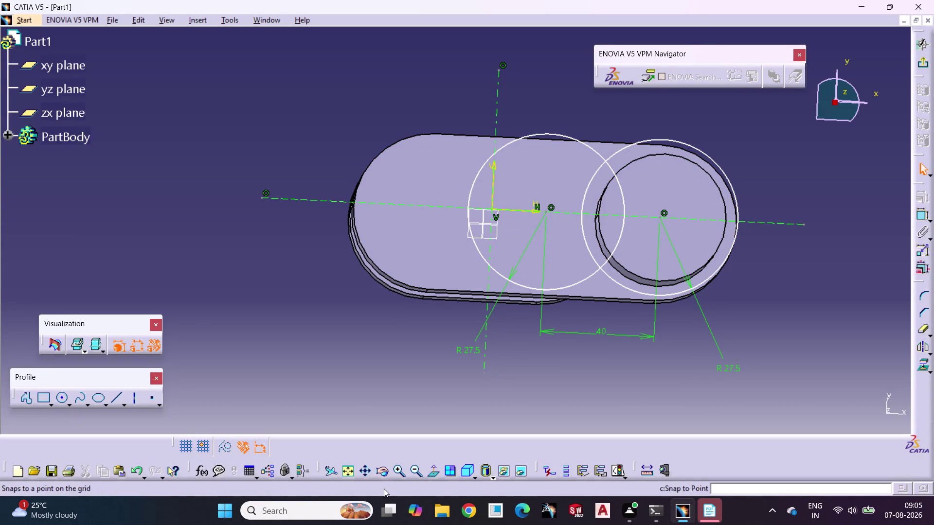
Orbit the part, then draw a stray line below the profile and delete it.
click(389, 471)
drag(397, 369, 392, 387)
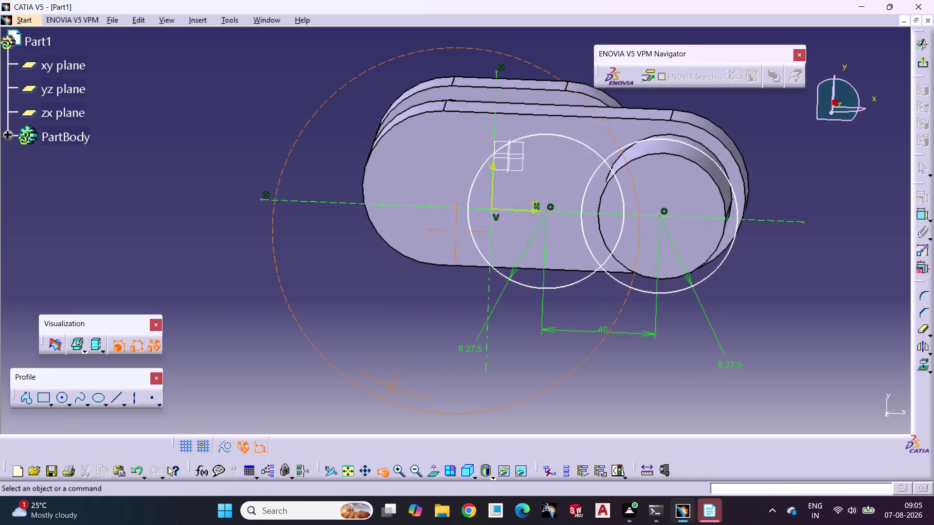
drag(392, 387, 394, 373)
click(801, 322)
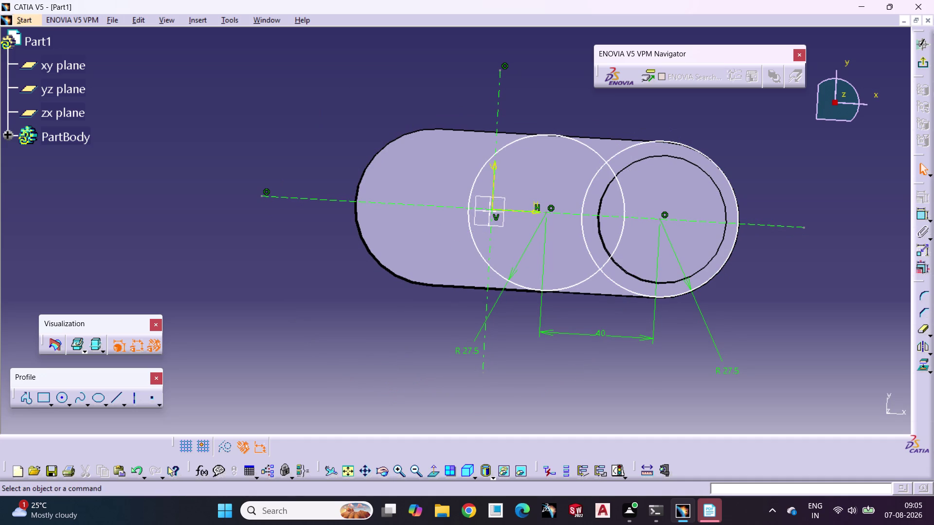
click(115, 399)
drag(383, 326, 774, 313)
click(773, 307)
click(792, 327)
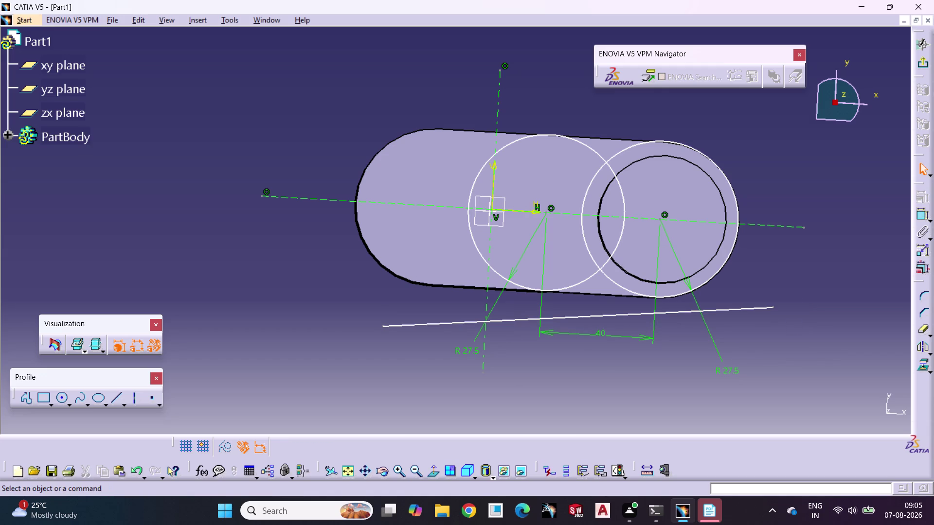
click(752, 306)
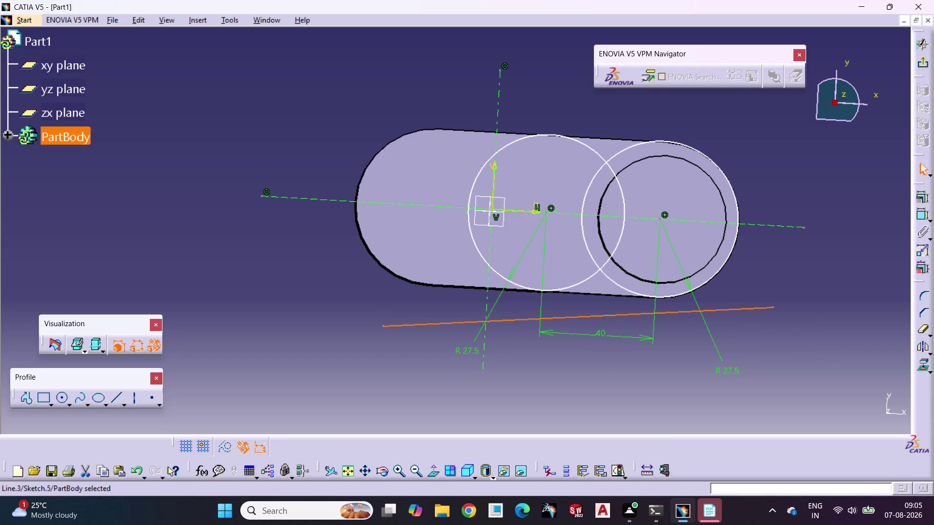
key(Delete)
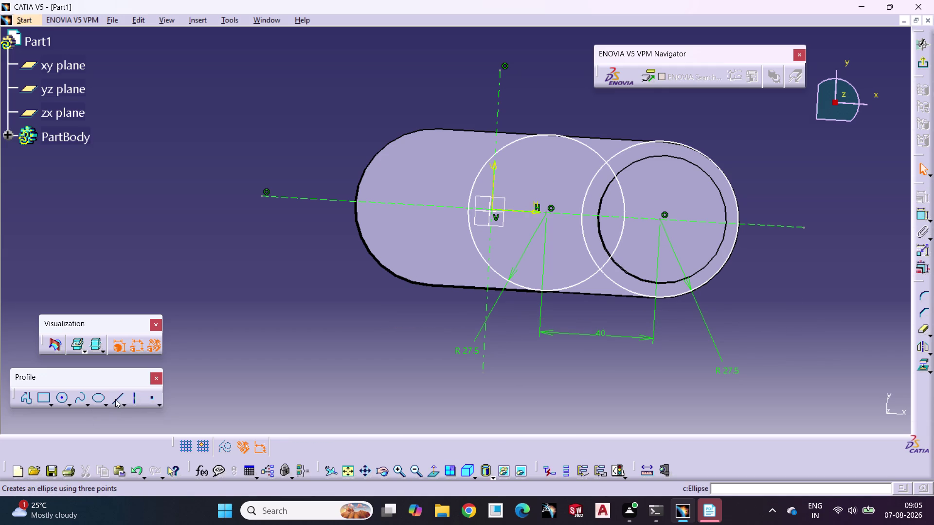
Draw a new line running beneath both circles.
click(116, 399)
click(415, 329)
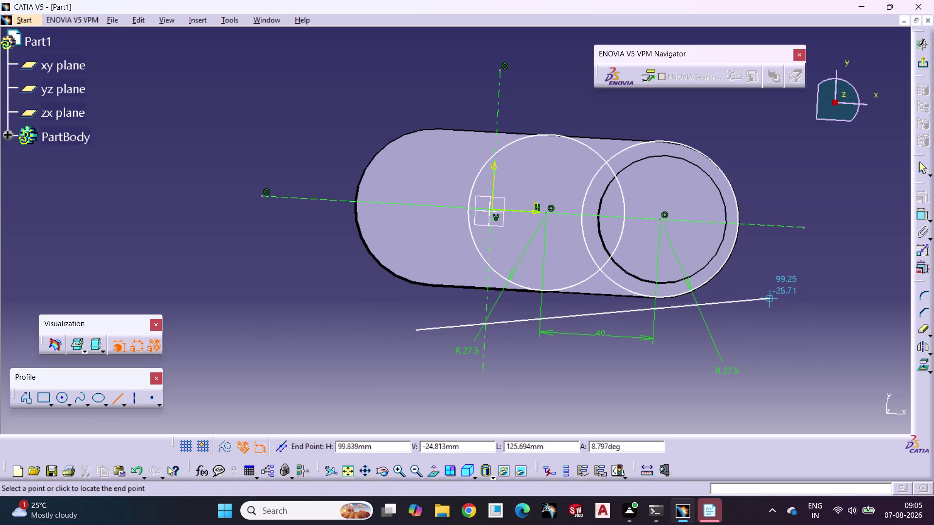
click(788, 349)
click(784, 369)
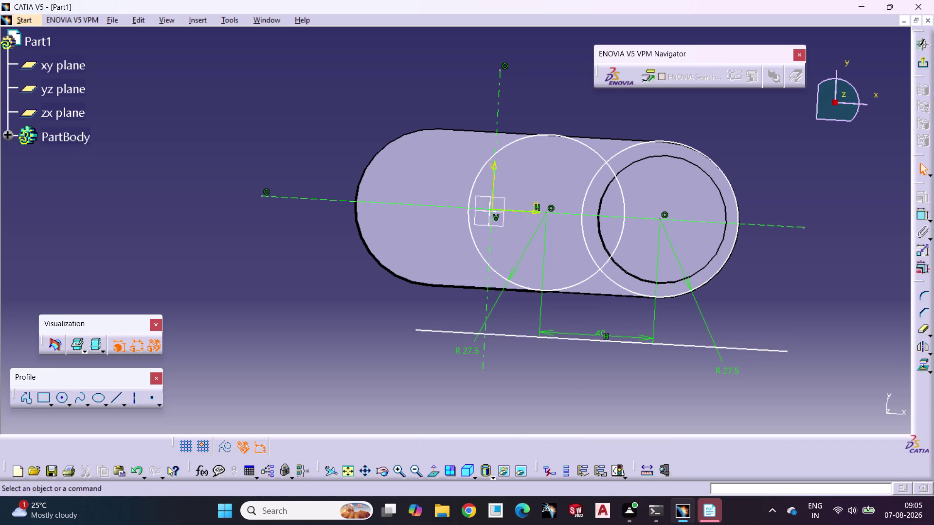
Constrain the bottom line tangent to the right R27.5 circle.
click(766, 352)
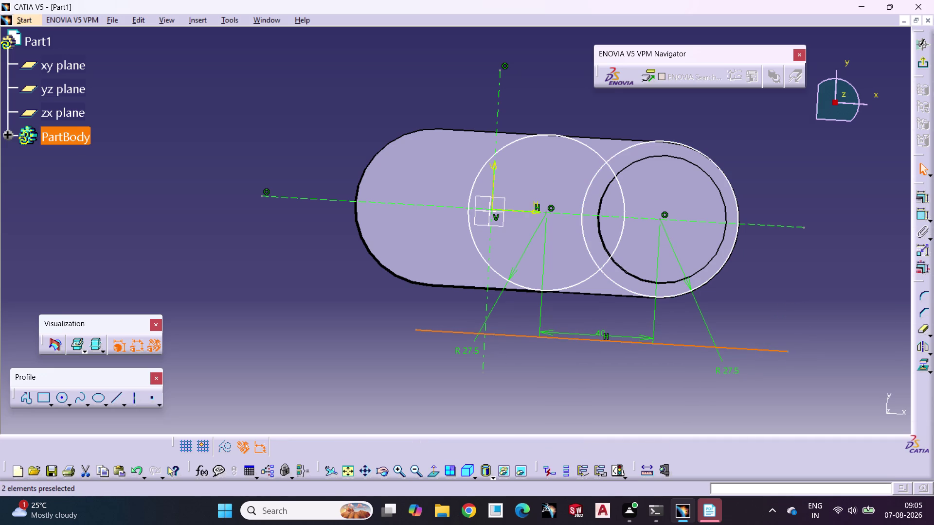
click(683, 294)
click(918, 203)
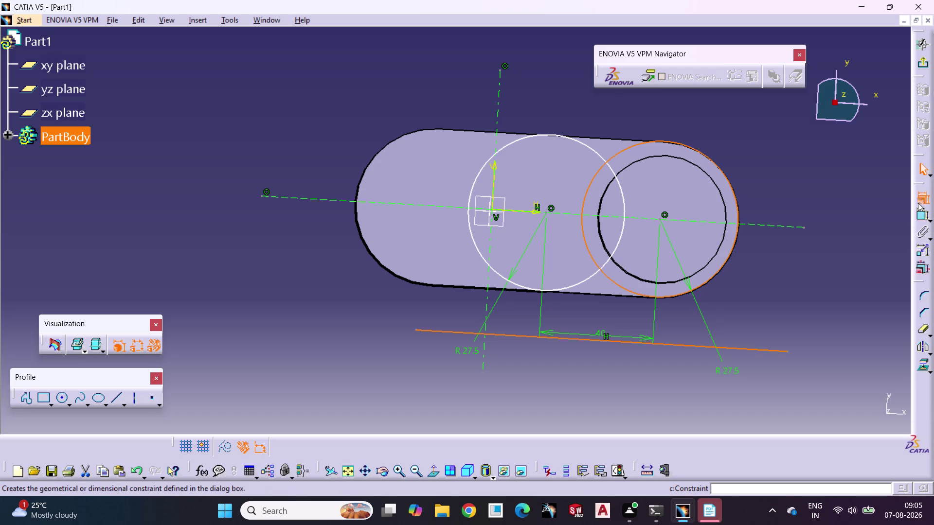
click(849, 329)
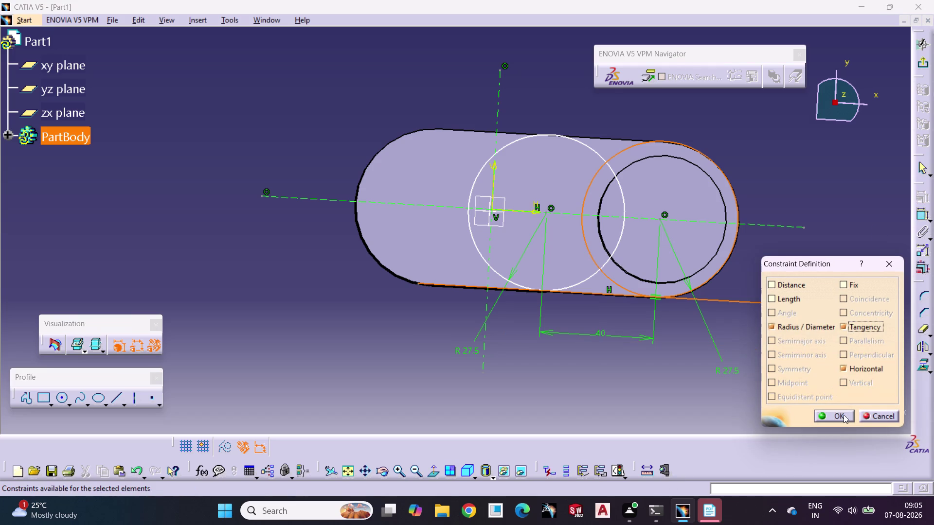
click(843, 415)
click(688, 427)
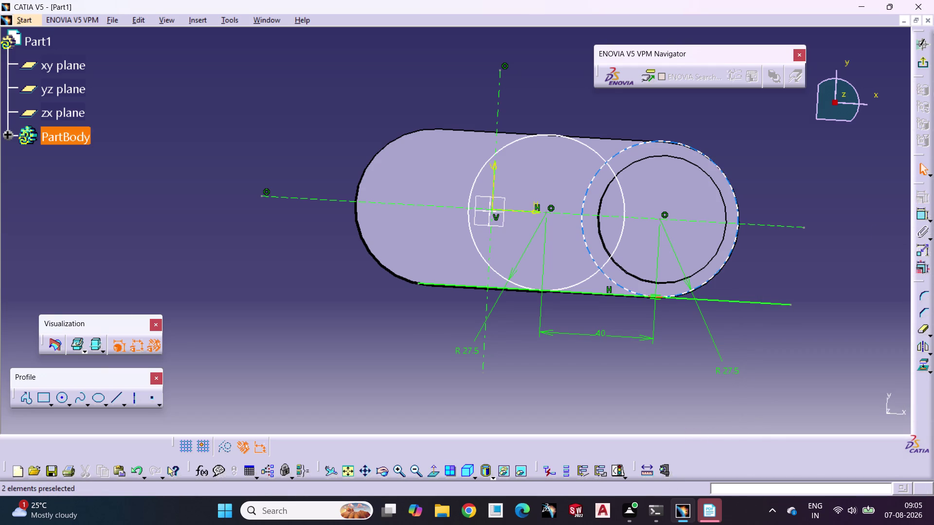
click(923, 328)
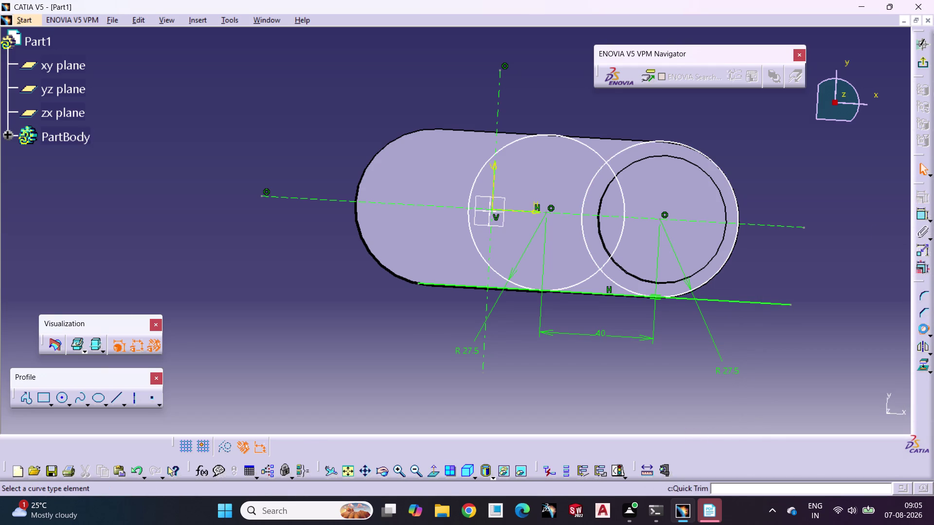
Quick Trim the bottom line's ends back to the circles.
click(762, 302)
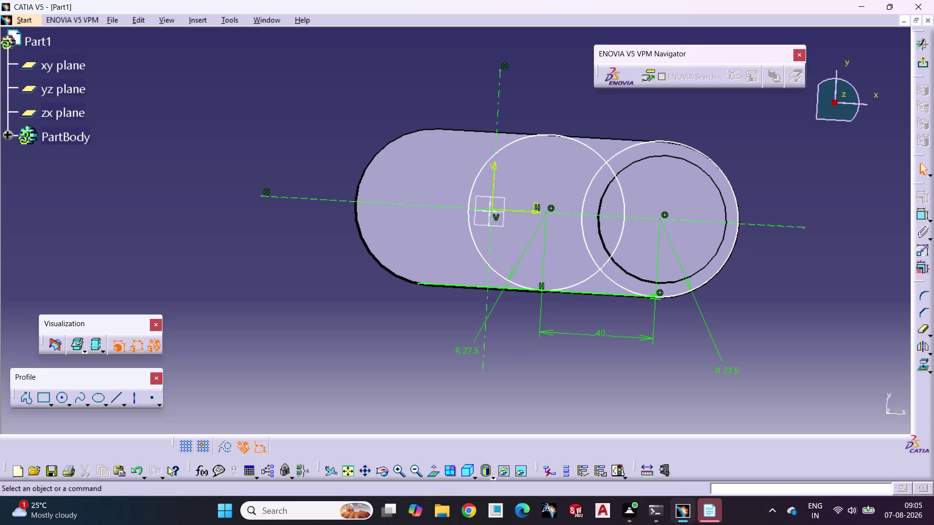
click(922, 328)
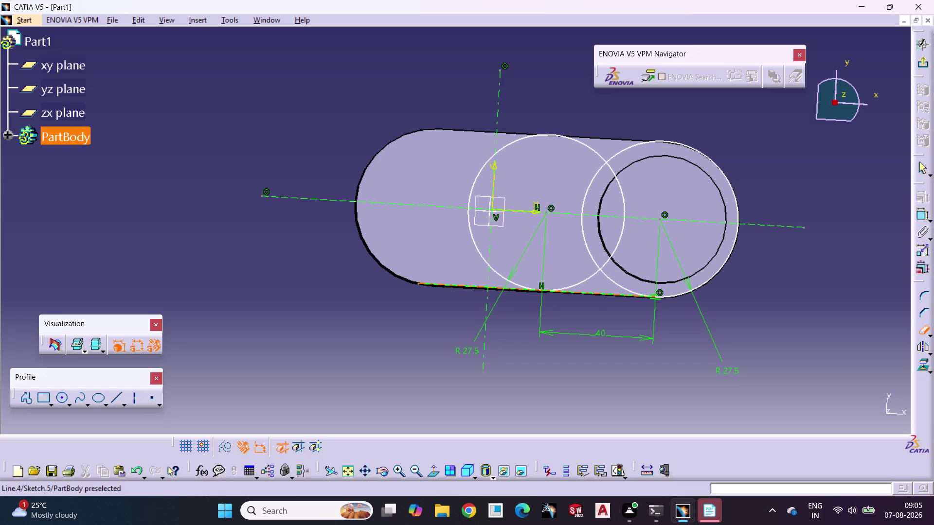
click(460, 286)
click(537, 383)
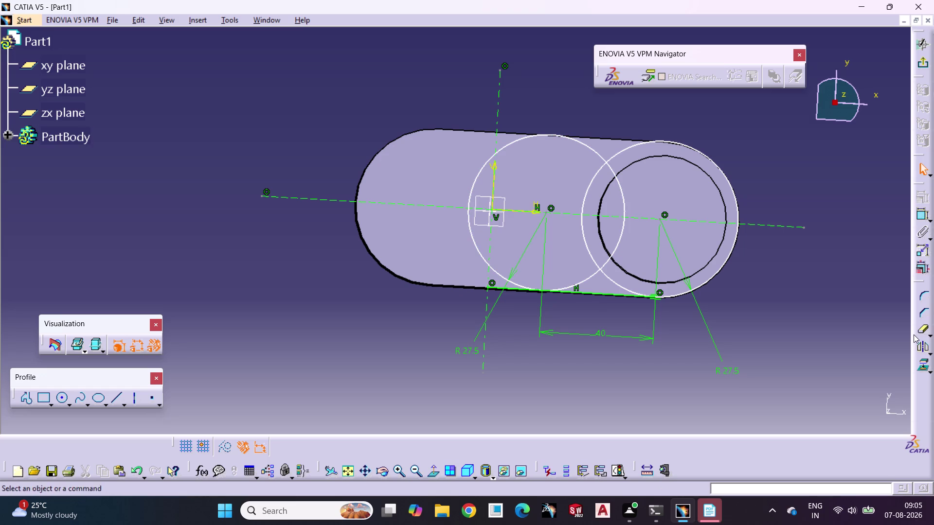
click(921, 331)
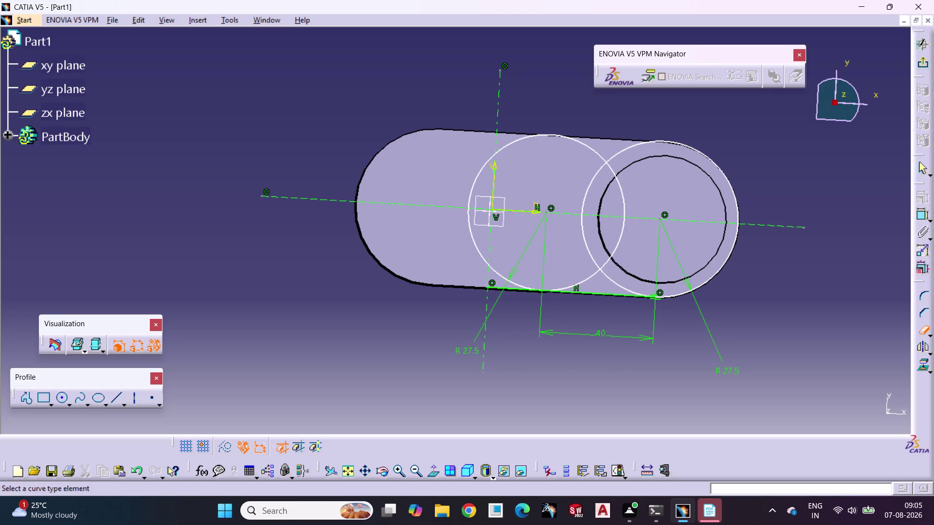
click(497, 287)
click(552, 344)
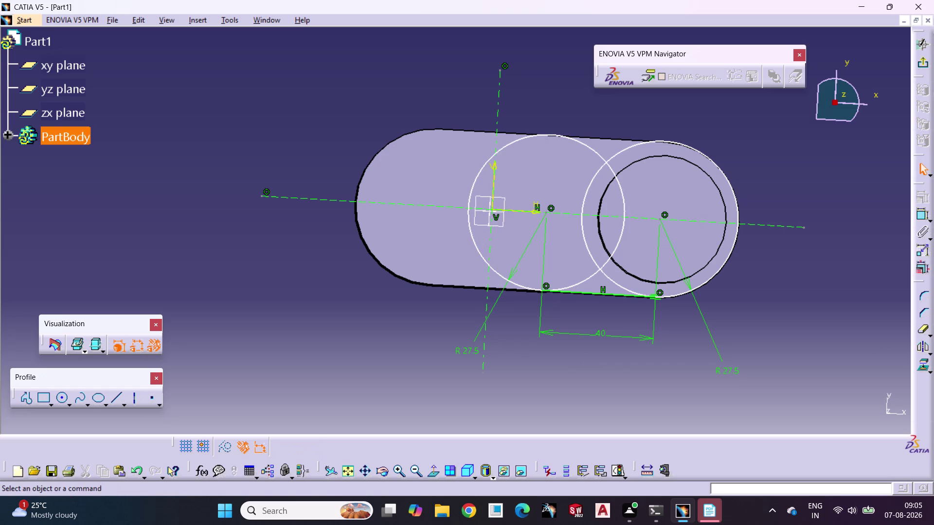
Mirror the bottom line across the horizontal axis to the top.
click(583, 293)
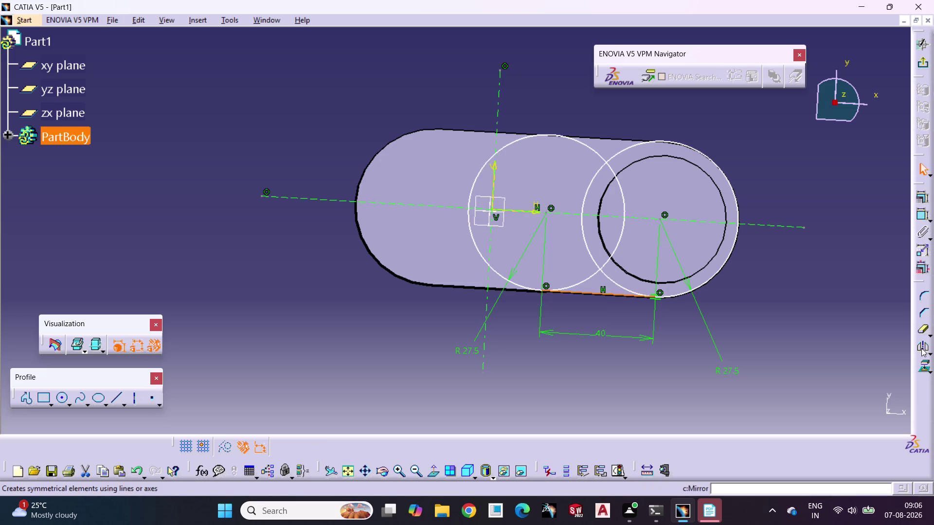
click(921, 348)
click(761, 226)
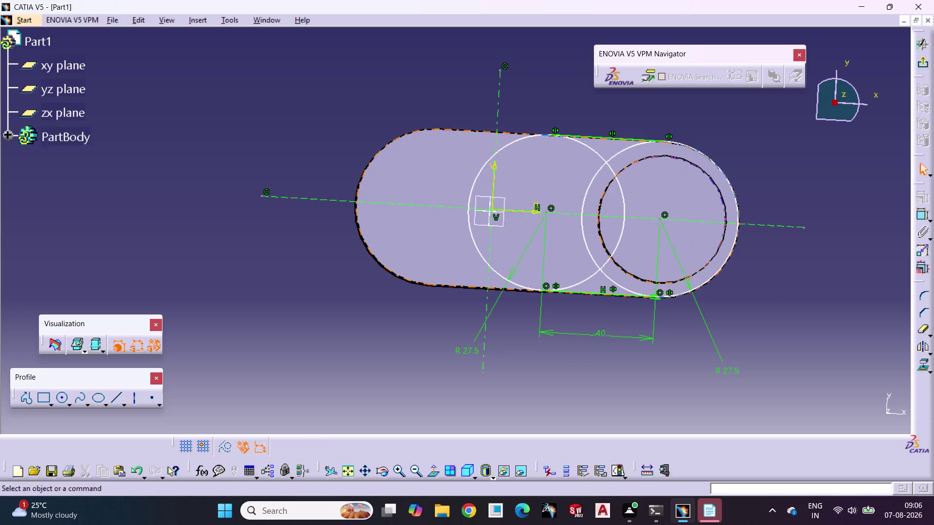
click(376, 353)
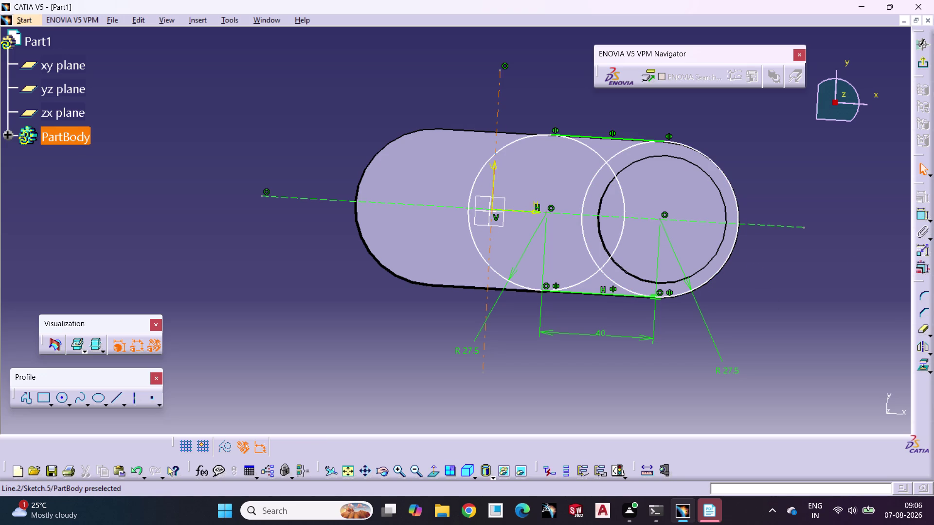
Undo the mirrored line, the trims and earlier sketch edits.
key(ctrl+z)
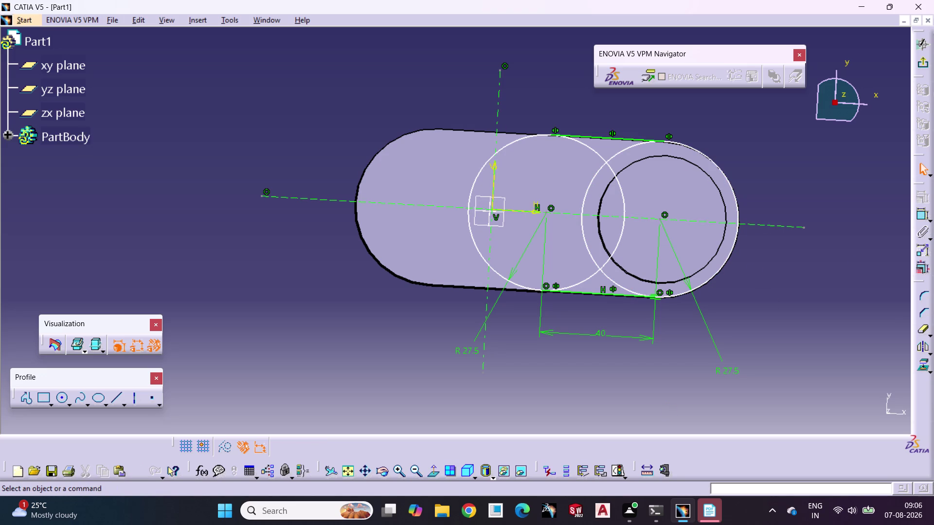
key(ctrl+z)
key(ctrl+z)
key(ctrl+z)
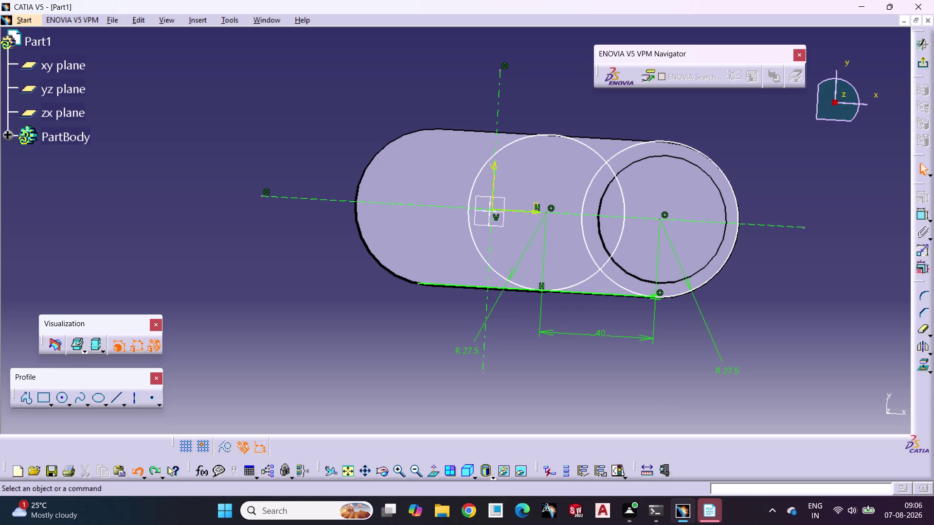
key(ctrl+z)
key(ctrl+z)
key(ctrl+z)
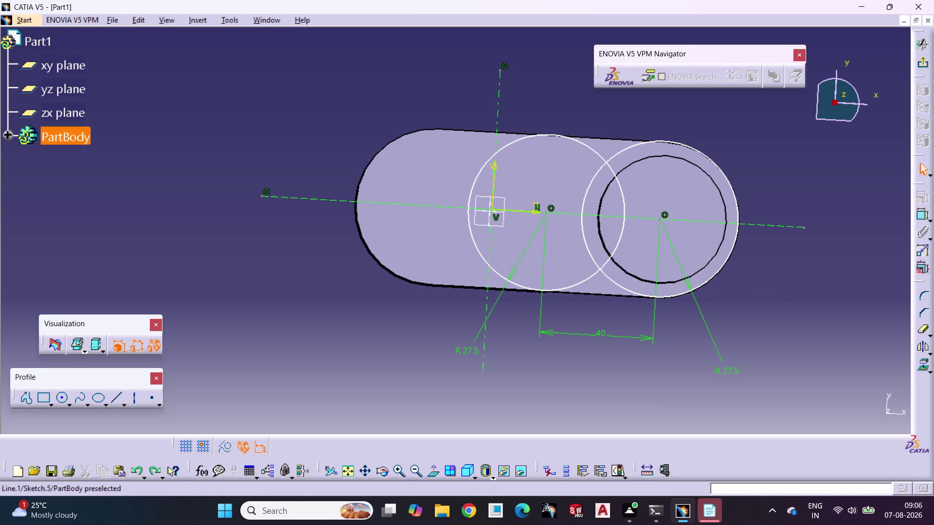
Fit the sketch in view and exit the dimension constraint command.
click(79, 67)
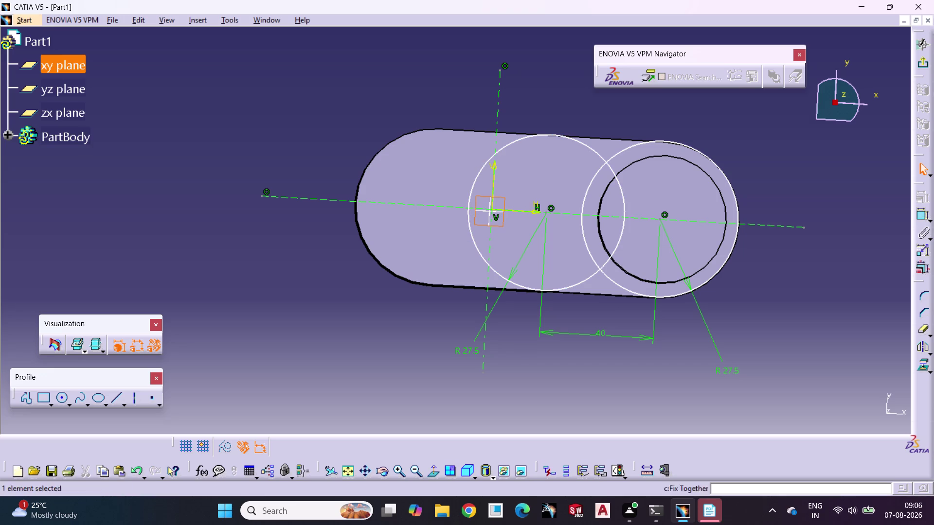
click(345, 349)
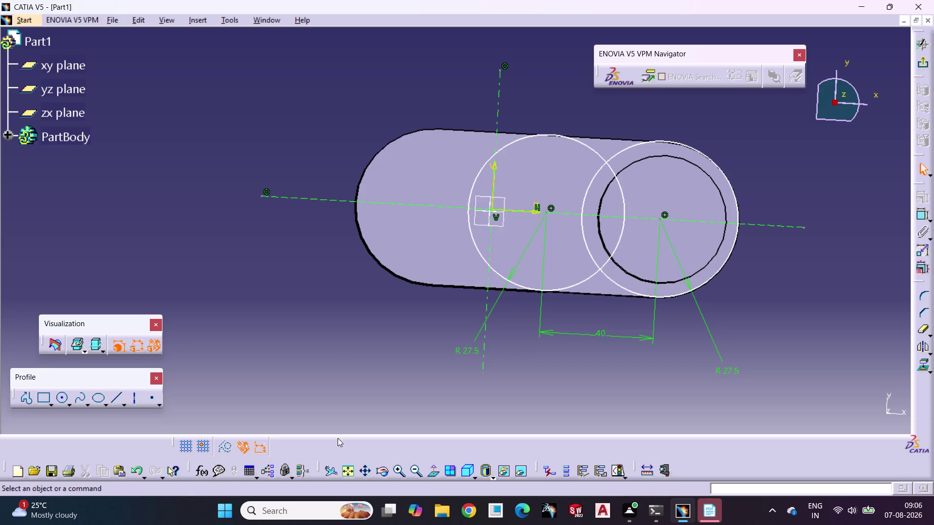
click(345, 469)
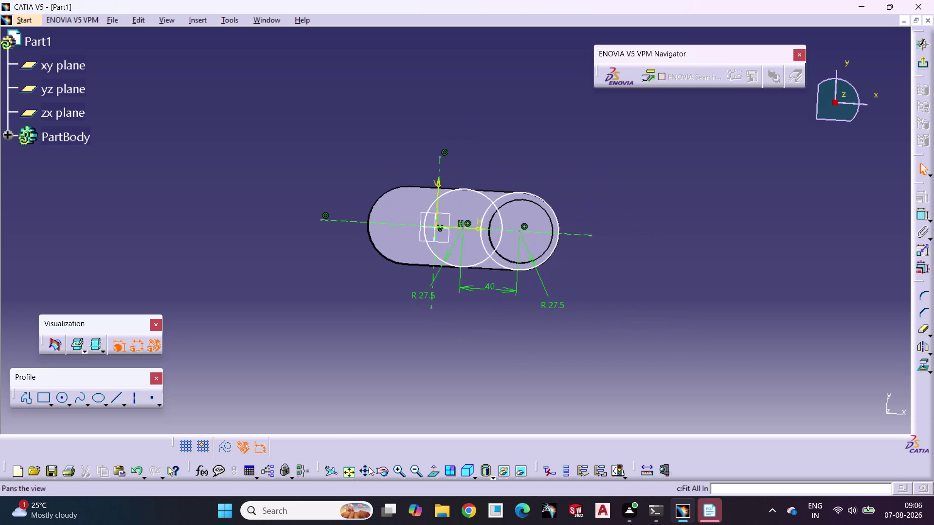
click(363, 472)
click(368, 470)
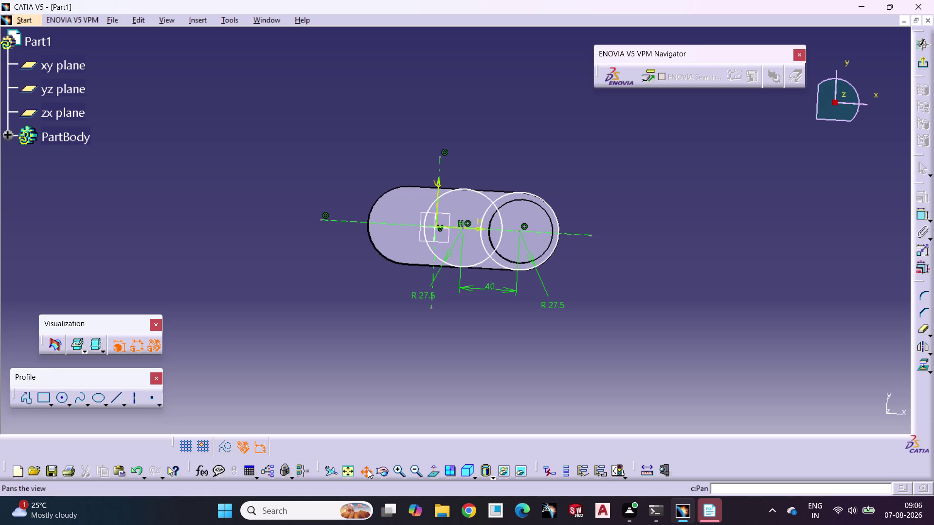
click(349, 469)
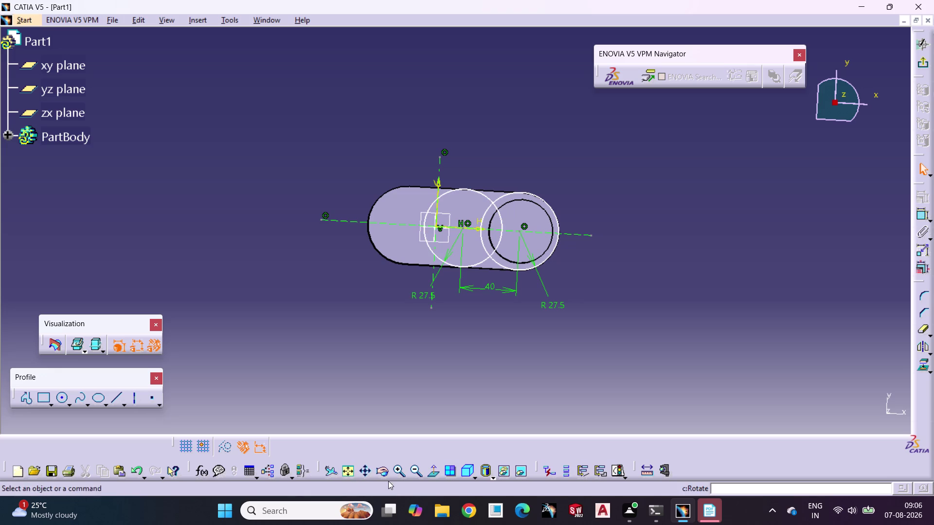
triple_click(399, 469)
double_click(399, 470)
triple_click(399, 464)
double_click(400, 461)
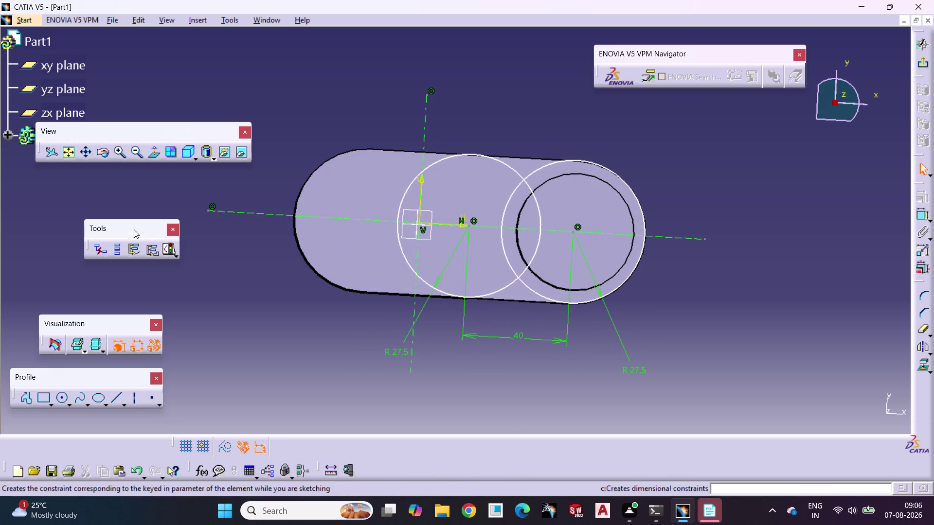
click(105, 155)
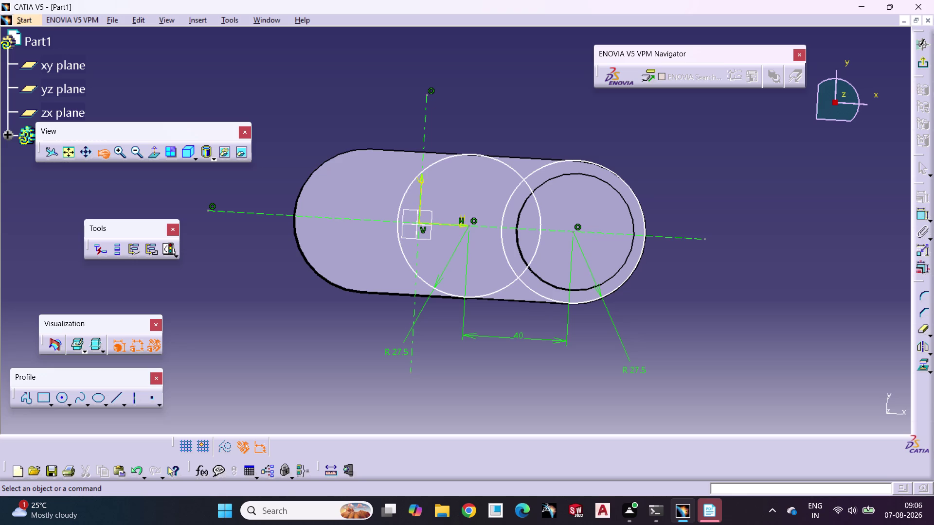
Try rotating the sketch view, then dock the floating View toolbar at the bottom.
drag(259, 190, 258, 206)
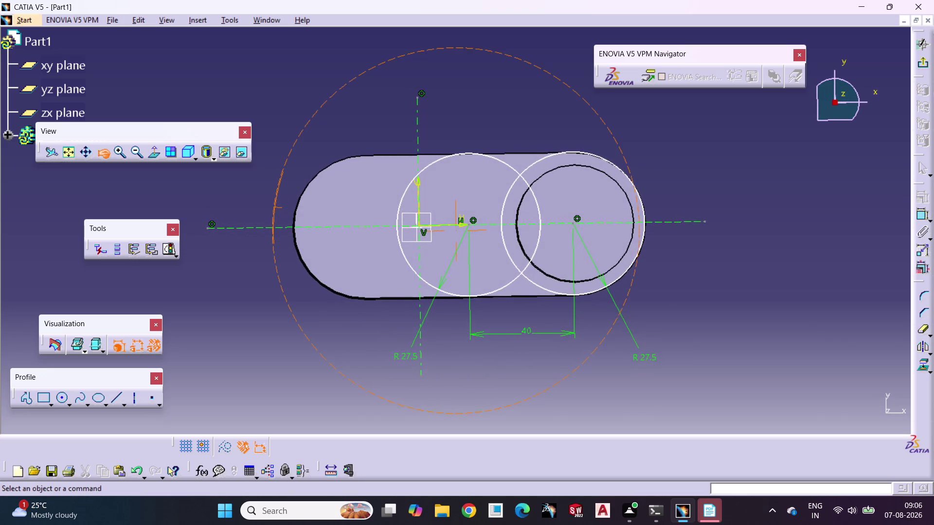
drag(258, 206, 257, 208)
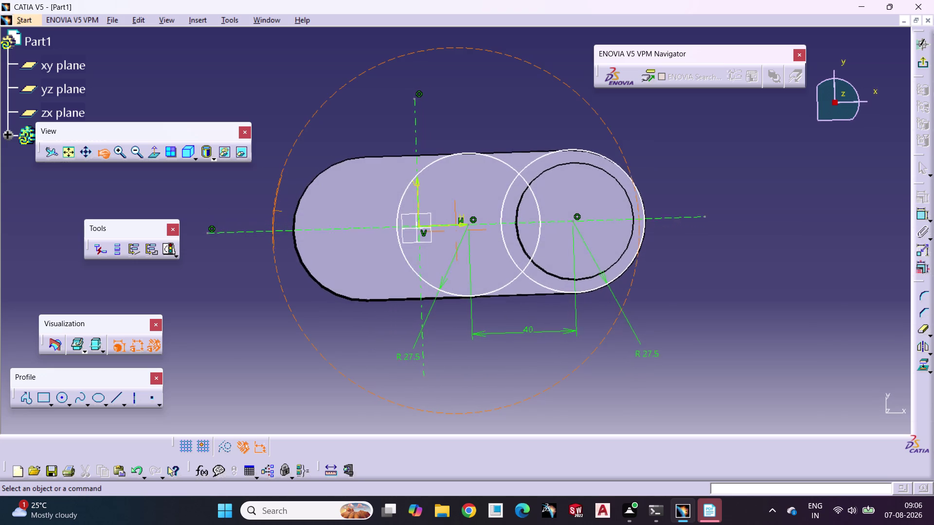
drag(256, 208, 257, 202)
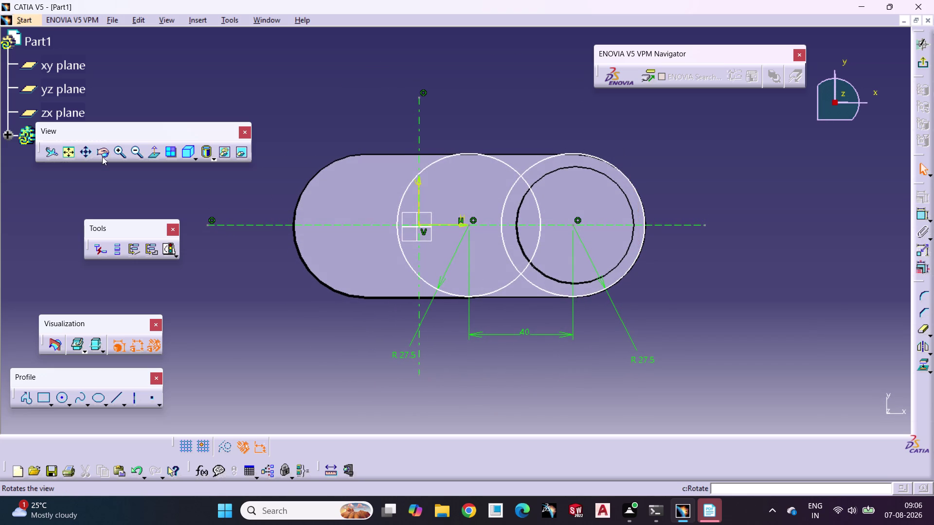
click(102, 156)
click(255, 256)
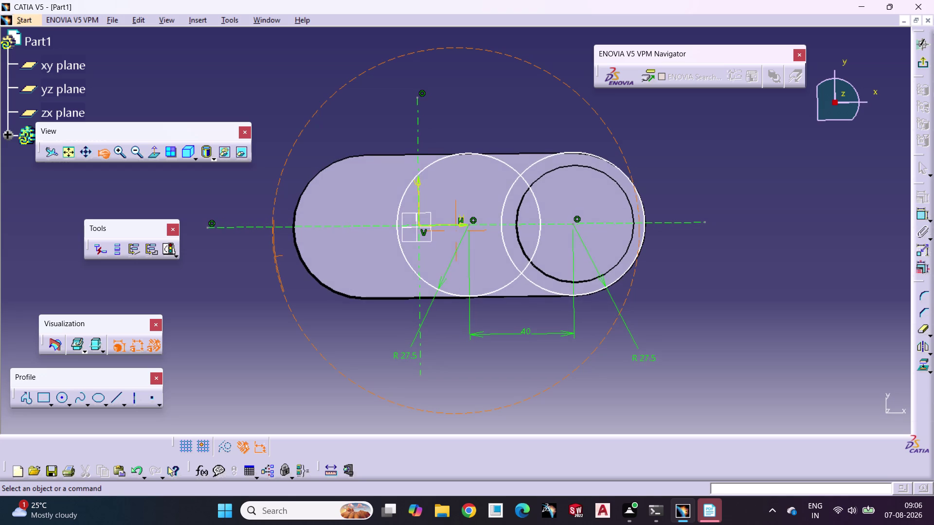
click(273, 342)
click(573, 225)
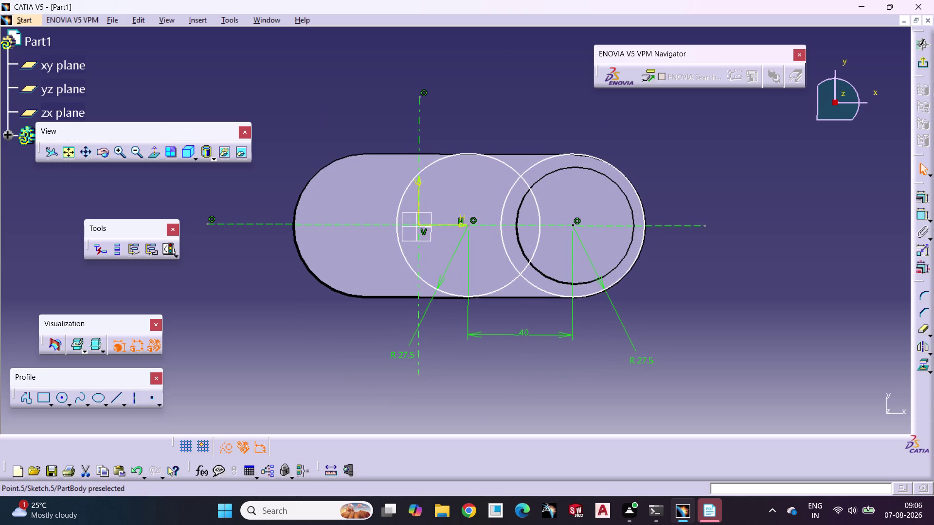
click(695, 318)
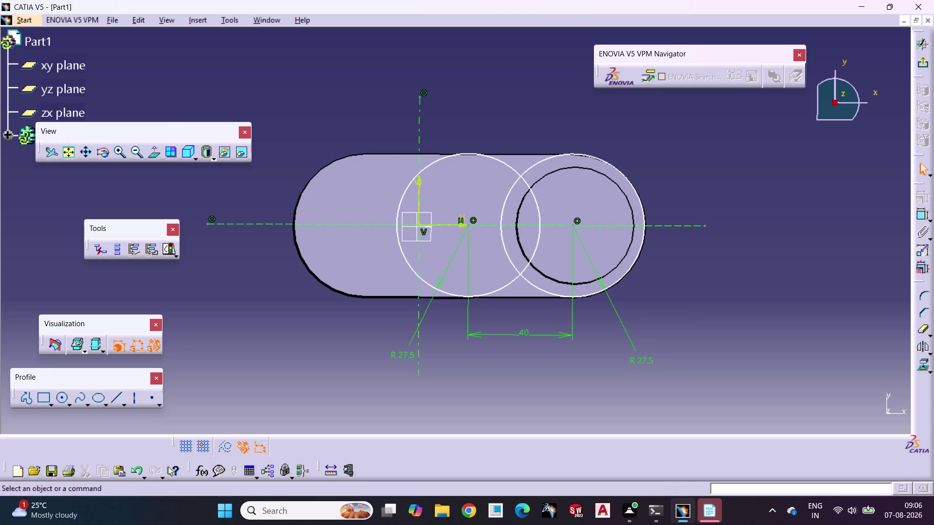
drag(155, 125, 647, 524)
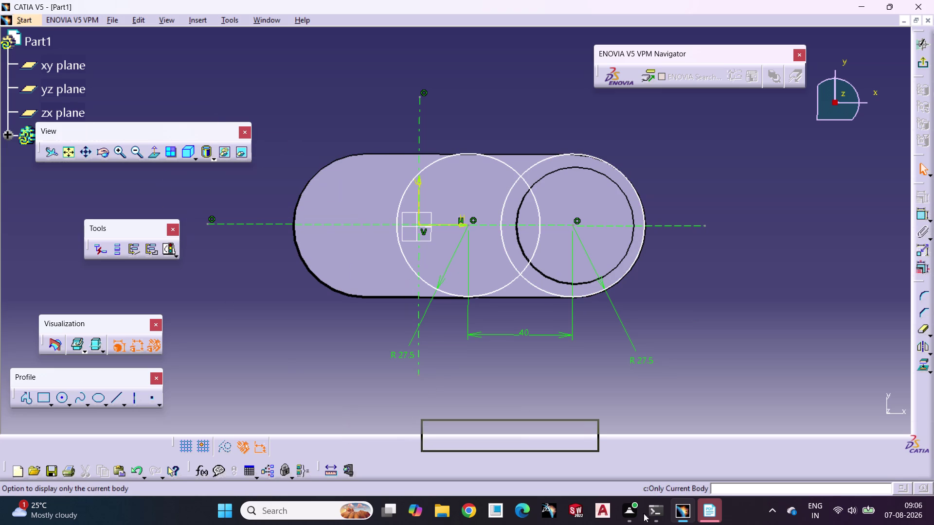
drag(647, 524, 584, 468)
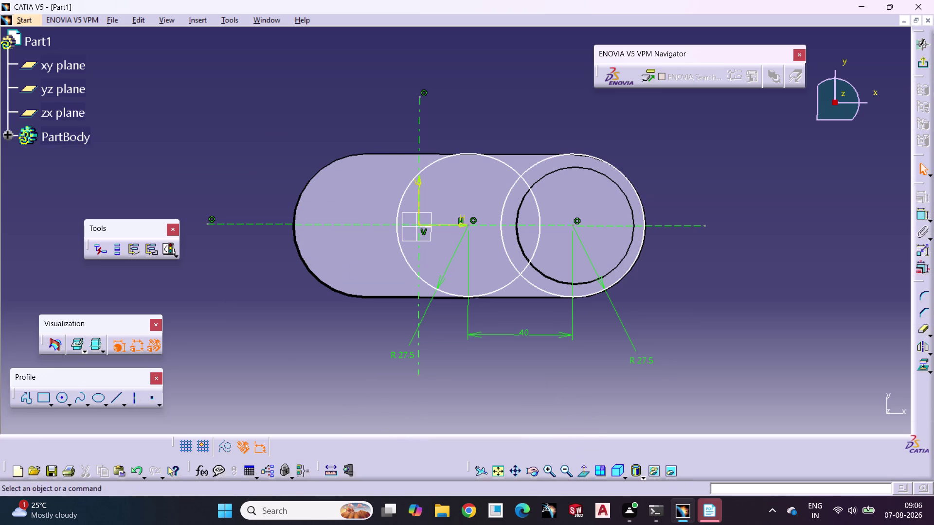
Draw a stray line below the circles, then undo it.
click(116, 391)
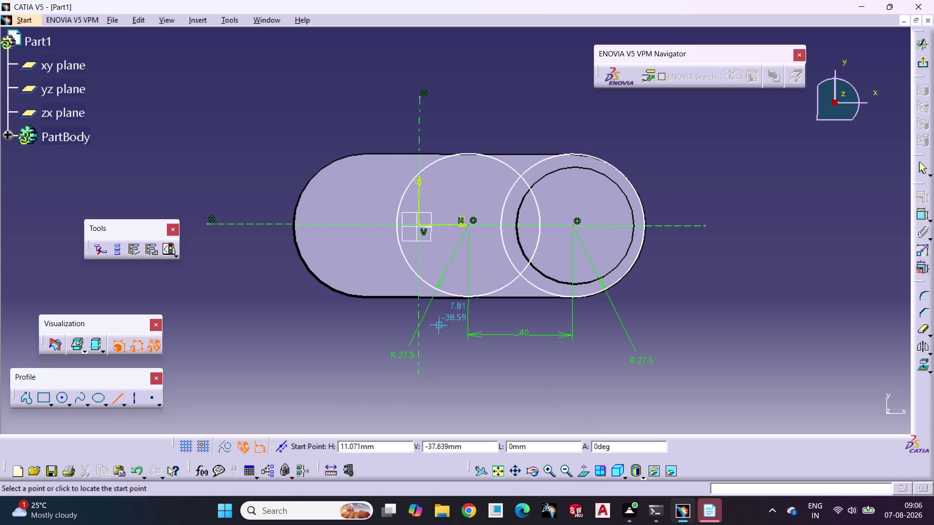
click(370, 314)
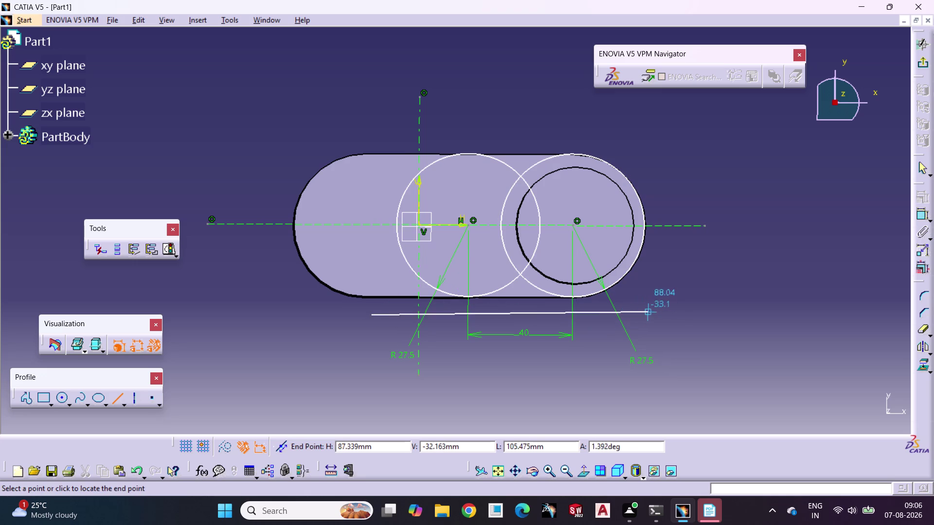
click(643, 318)
click(650, 329)
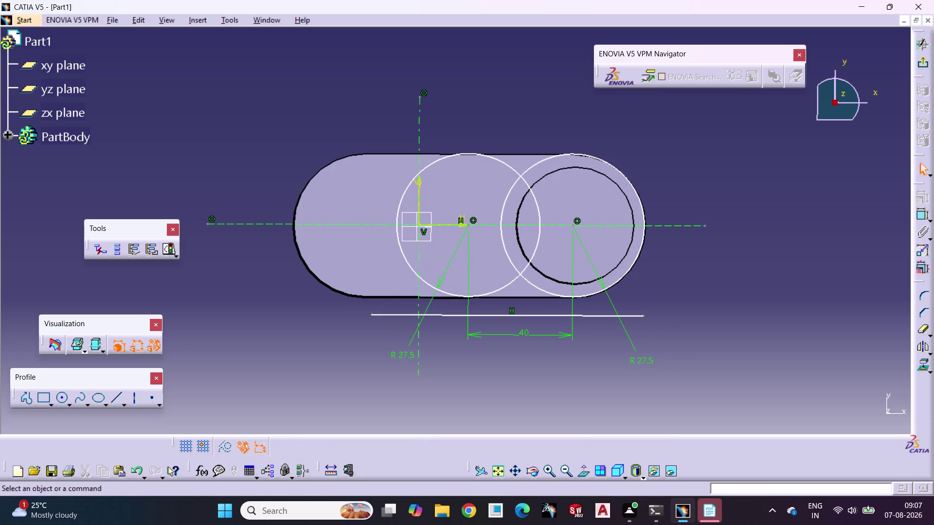
key(ctrl+z)
key(ctrl+z)
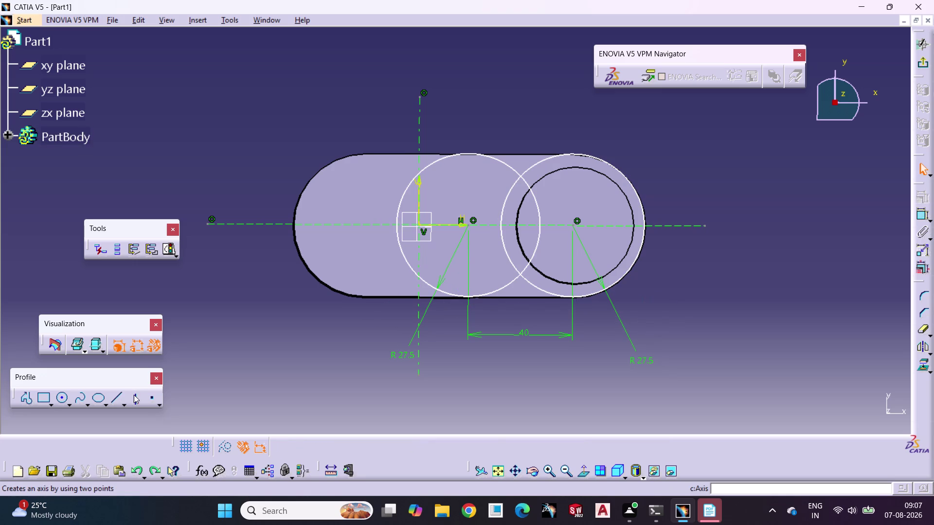
Draw a 40 mm line from the left circle's top to the right circle's top.
click(116, 396)
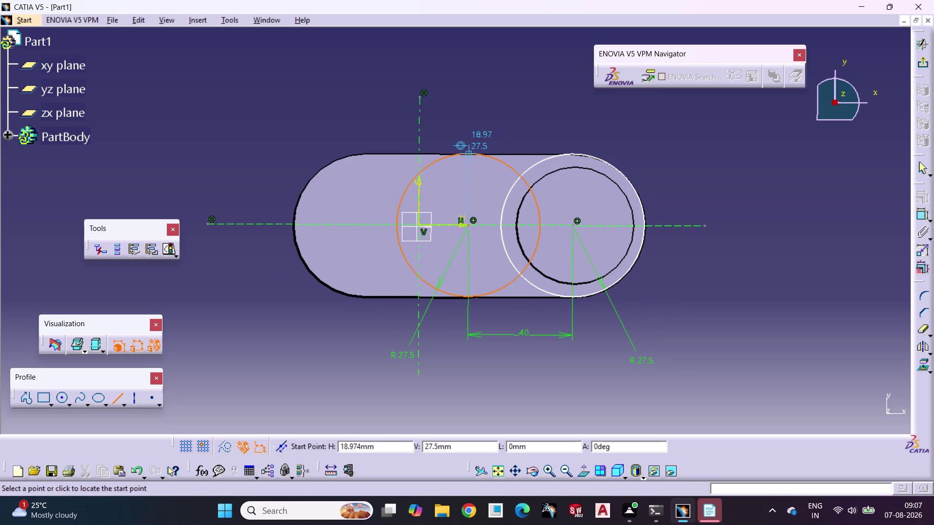
click(467, 152)
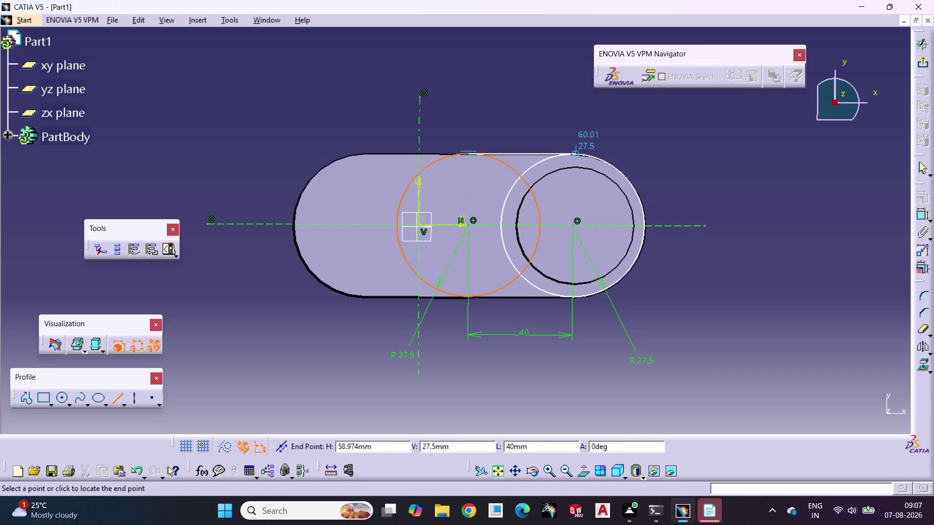
click(571, 153)
click(609, 141)
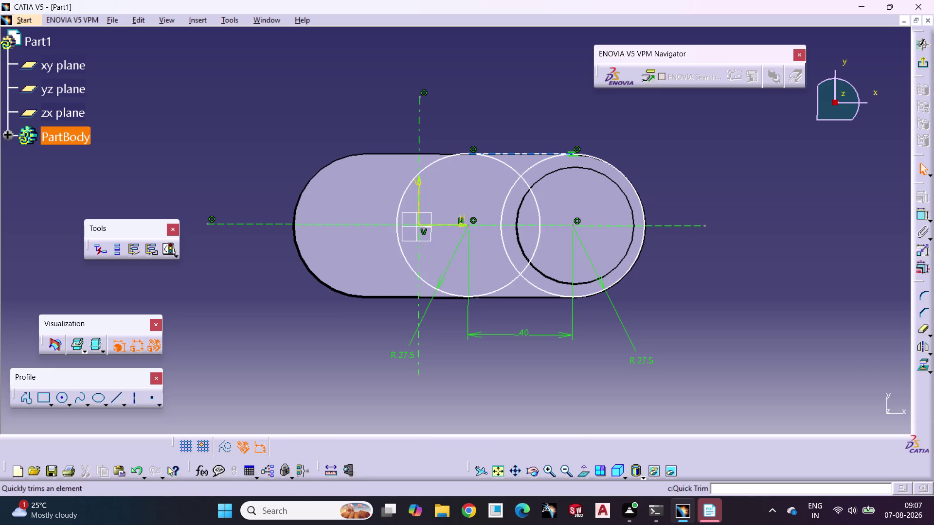
Mirror the top line across the horizontal axis to form the bottom line.
click(536, 152)
click(921, 346)
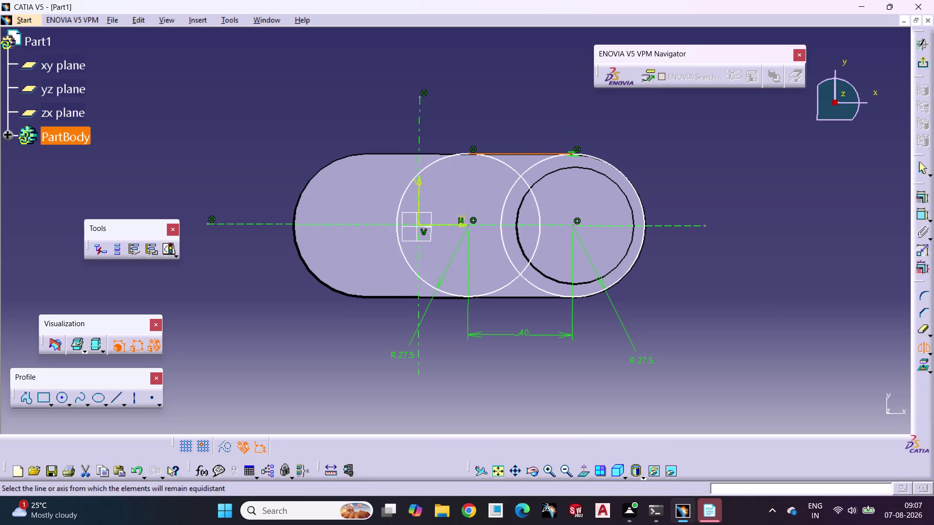
click(687, 226)
click(230, 373)
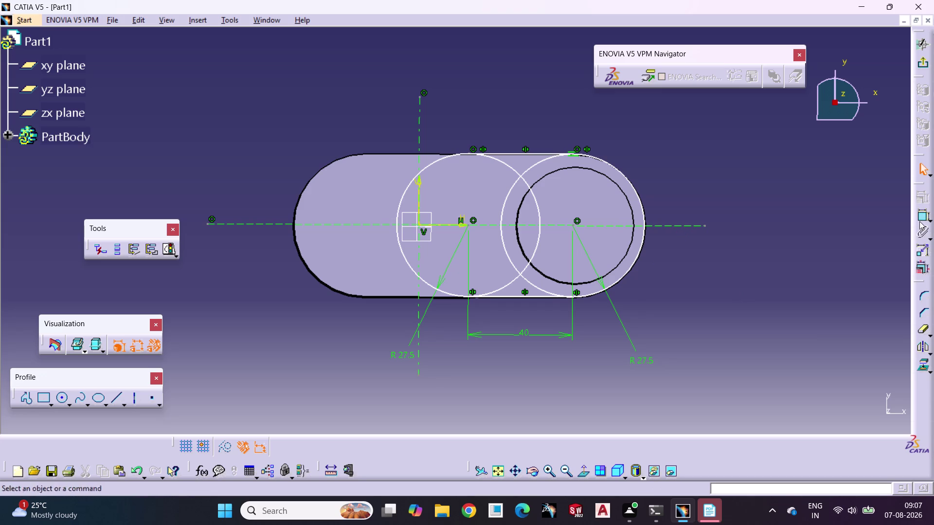
Trim away the overlapping arcs where the two circles cross.
click(921, 330)
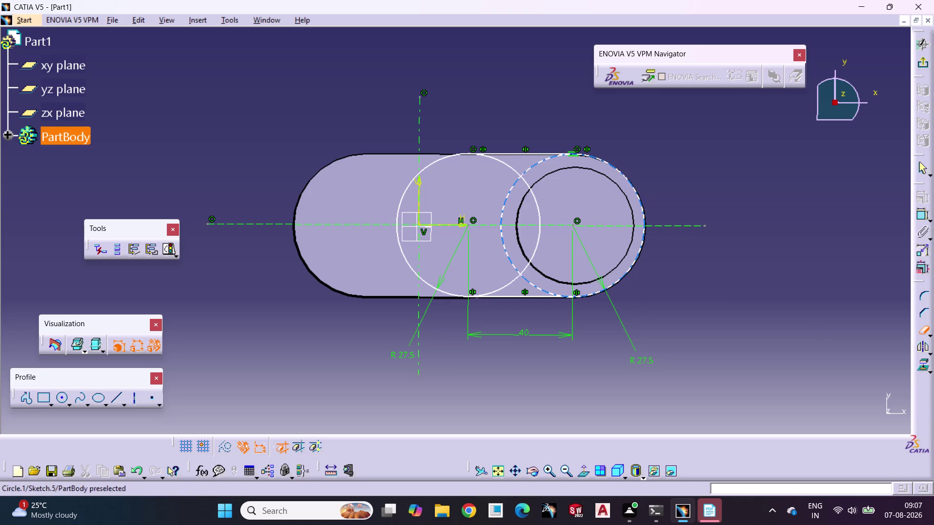
click(533, 285)
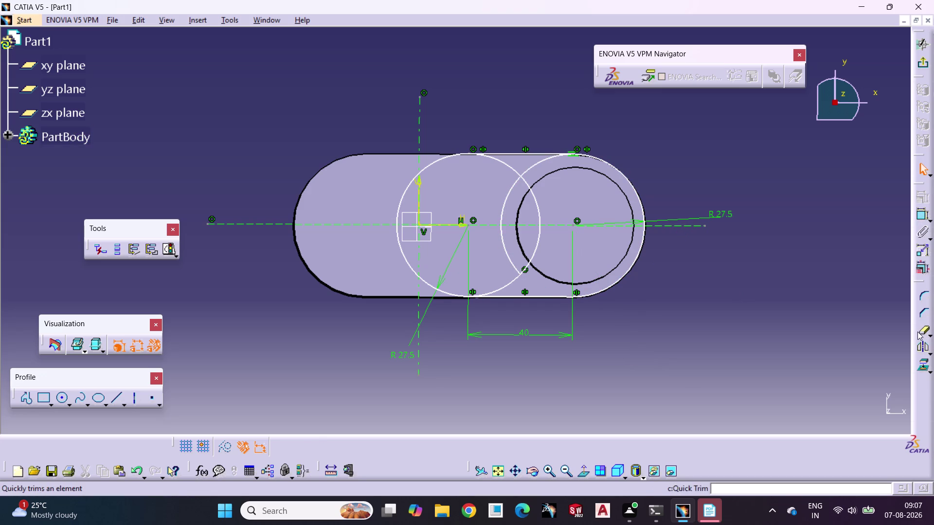
click(917, 331)
click(504, 285)
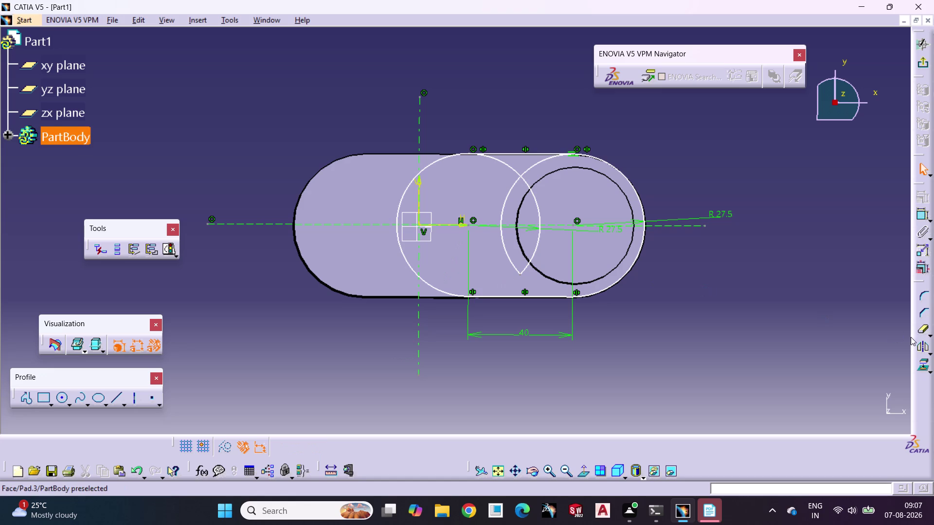
click(925, 329)
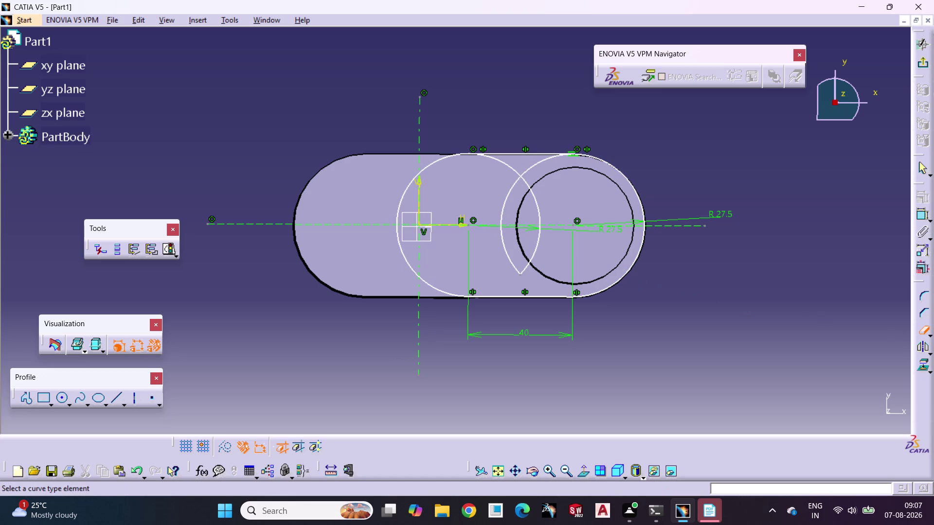
click(540, 239)
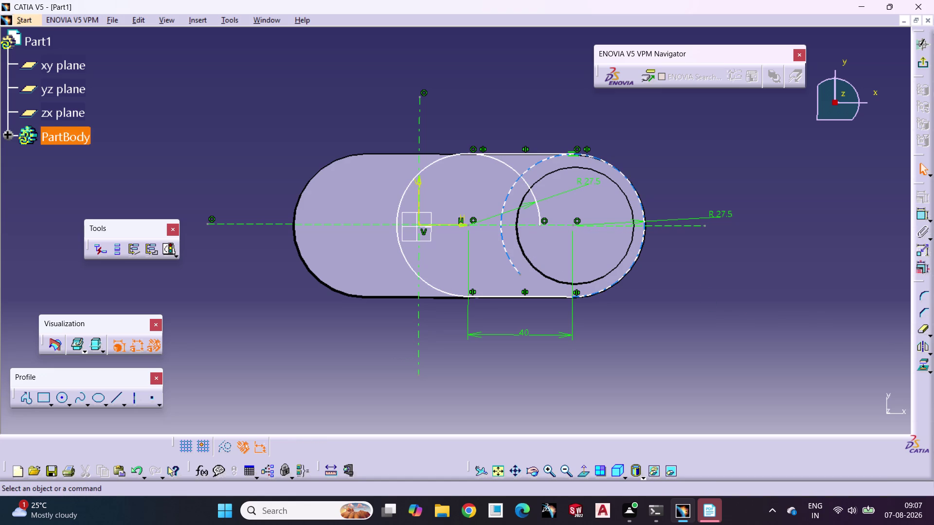
click(921, 332)
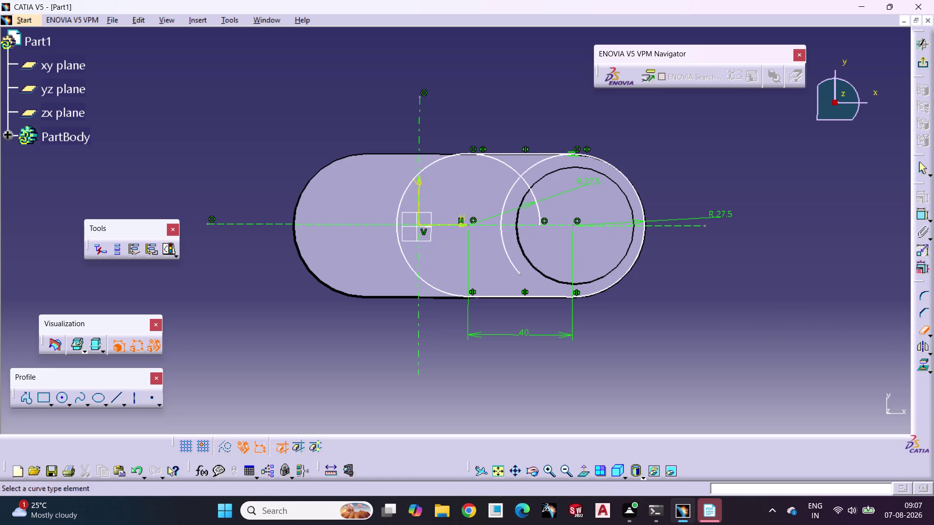
click(510, 257)
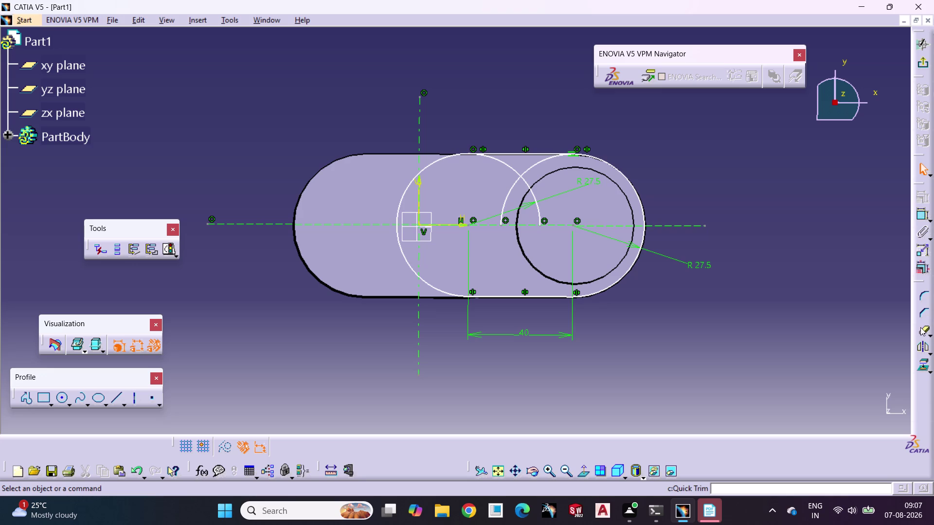
click(923, 333)
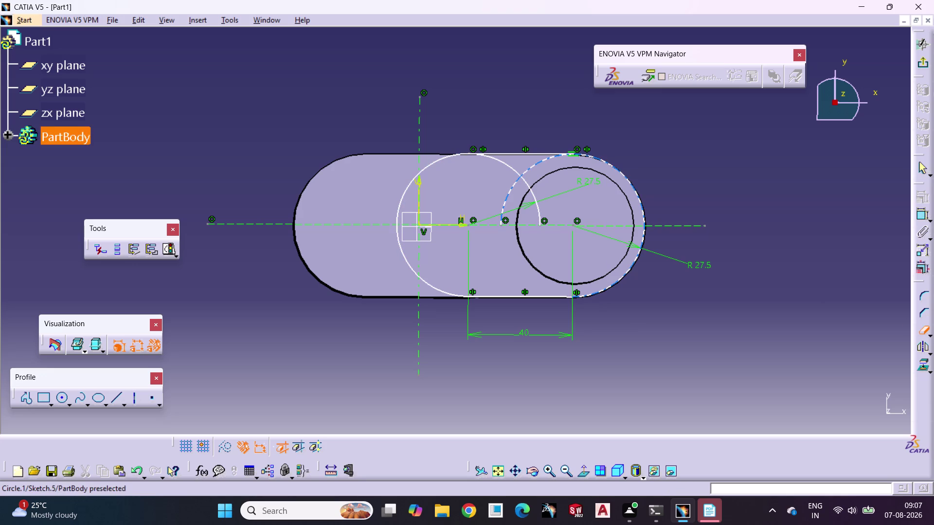
click(530, 170)
click(920, 333)
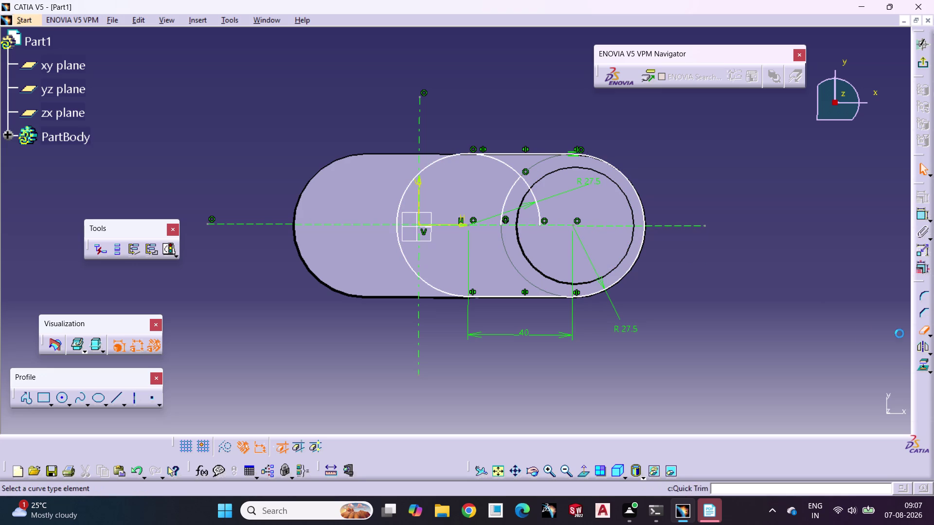
click(510, 167)
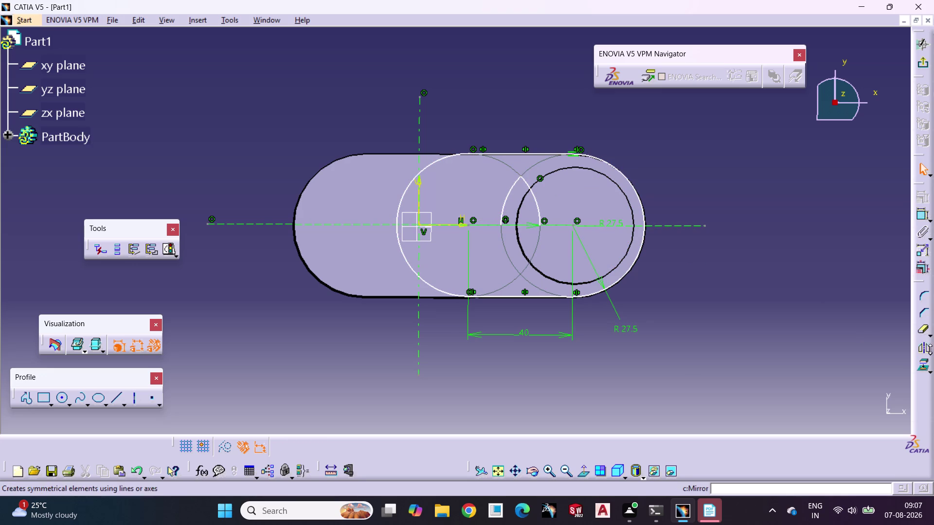
Trim the remaining inner arcs, leaving a slot outline with R27.5 ends.
click(924, 327)
click(540, 209)
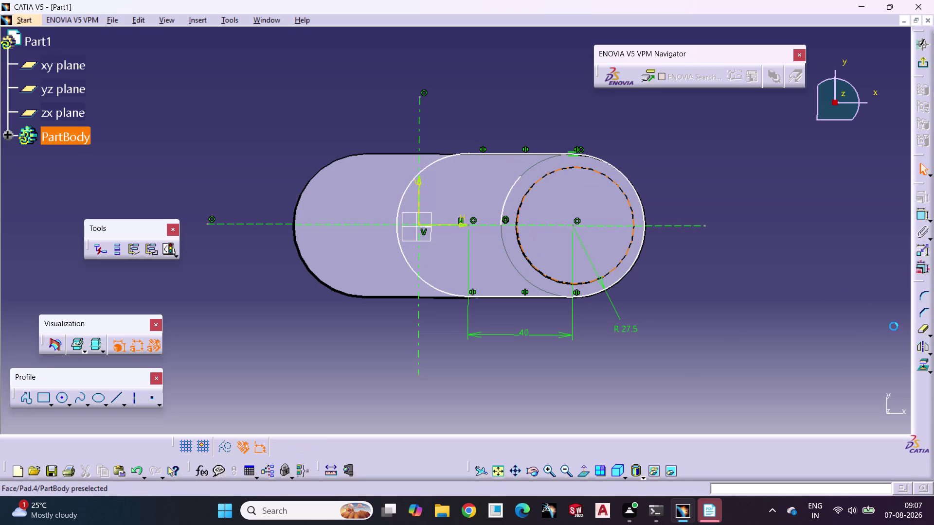
click(926, 329)
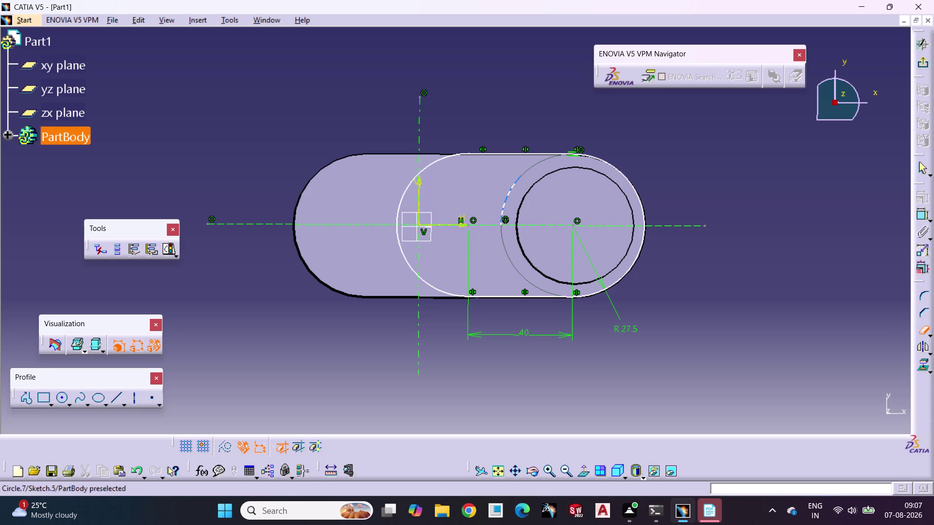
click(505, 207)
click(777, 337)
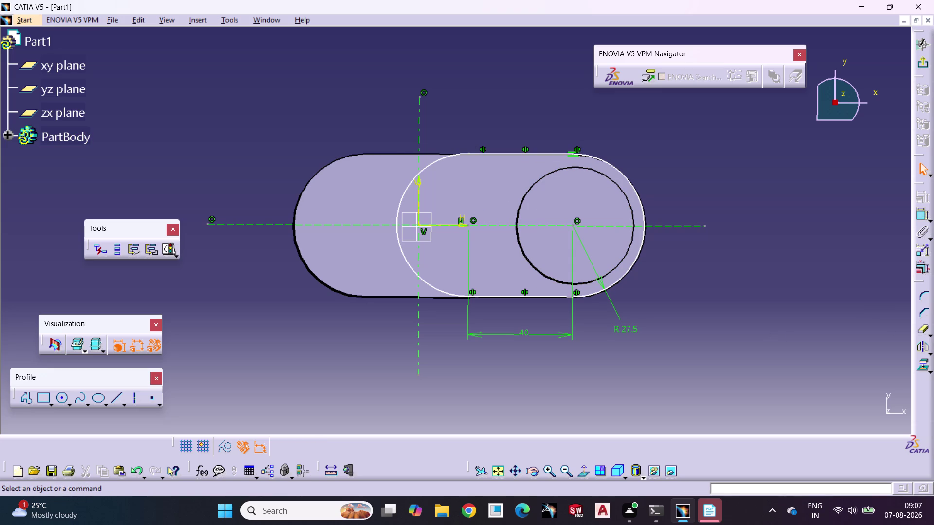
click(921, 215)
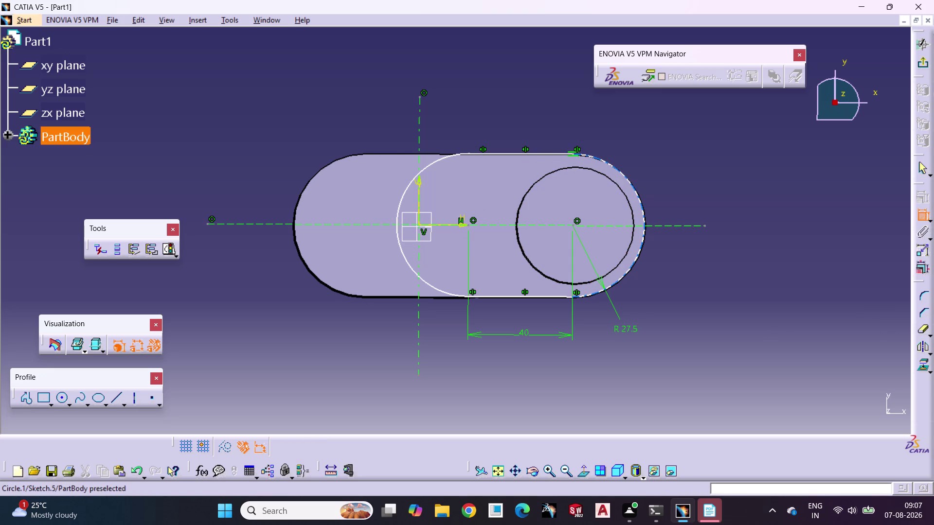
click(572, 227)
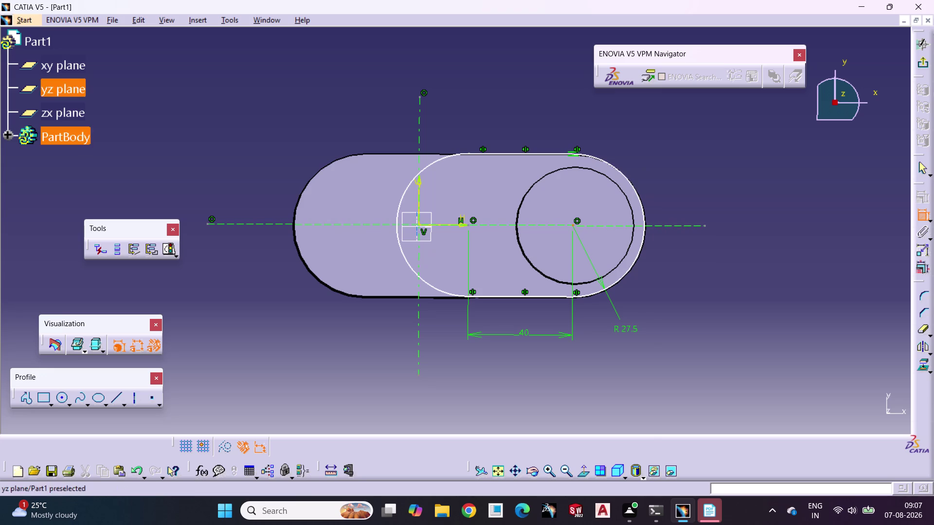
Place the 58.974 distance dimension to the right arc centre.
click(418, 259)
click(513, 379)
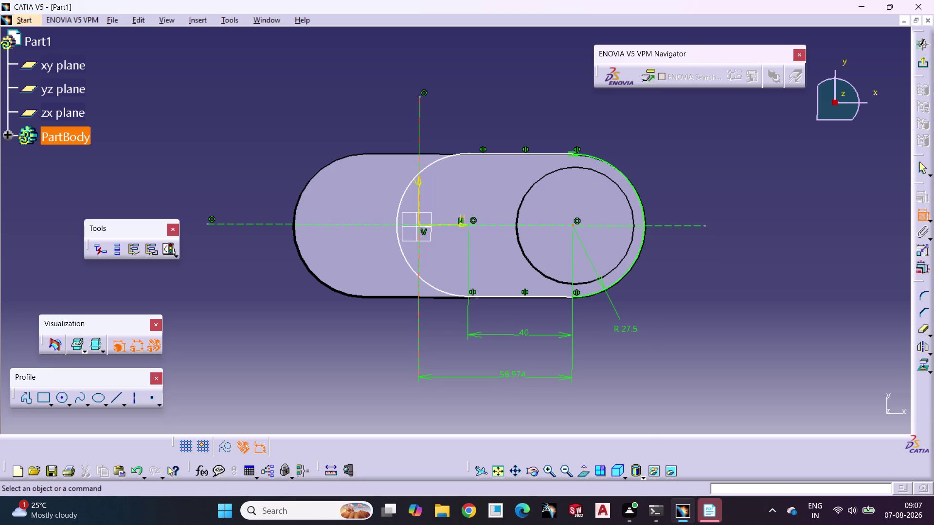
click(564, 398)
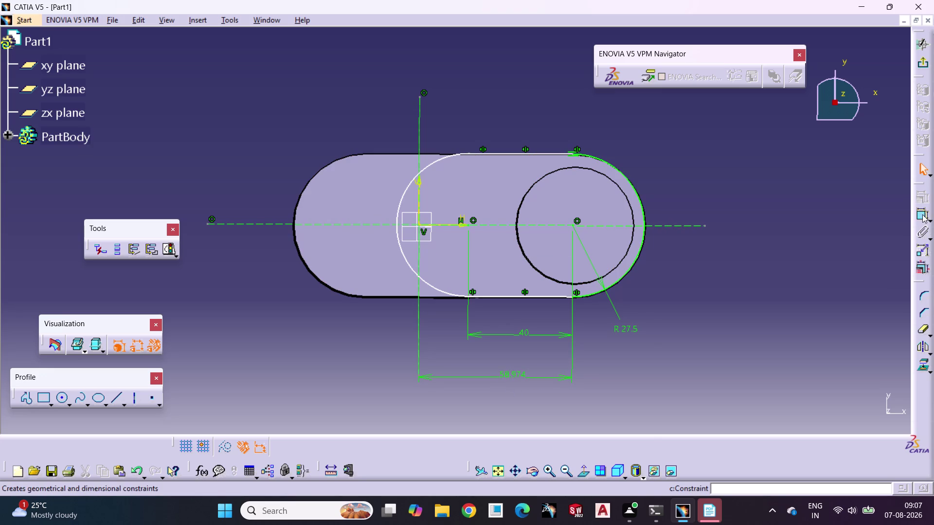
Add a radius dimension to the left arc and leave the sketch.
click(922, 215)
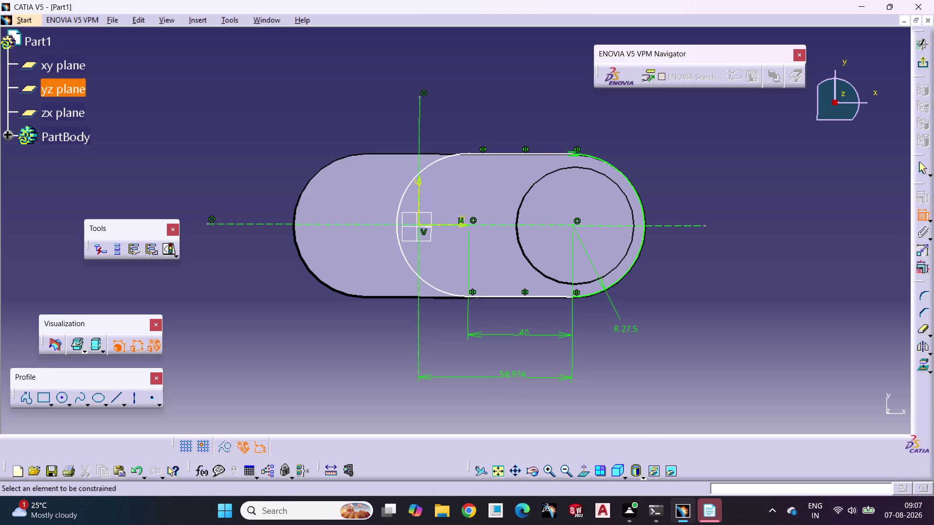
click(400, 249)
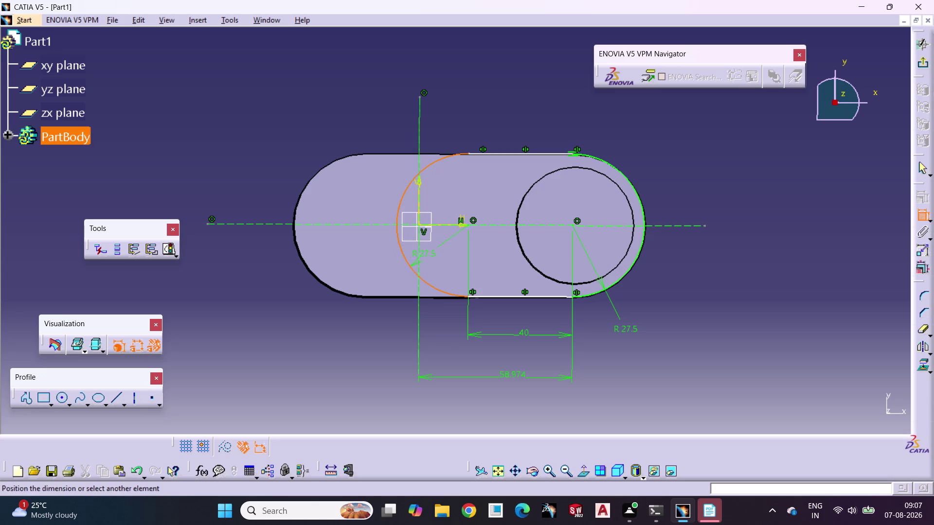
click(420, 250)
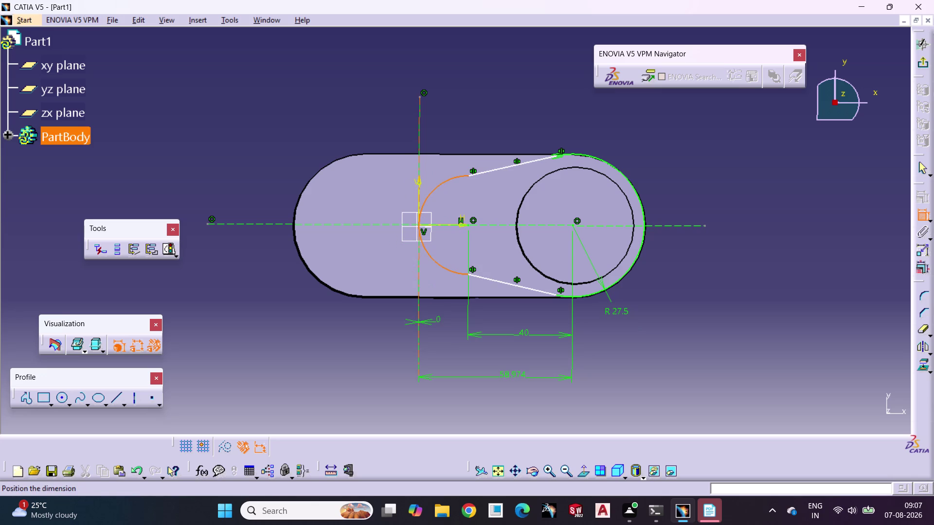
key(ctrl+z)
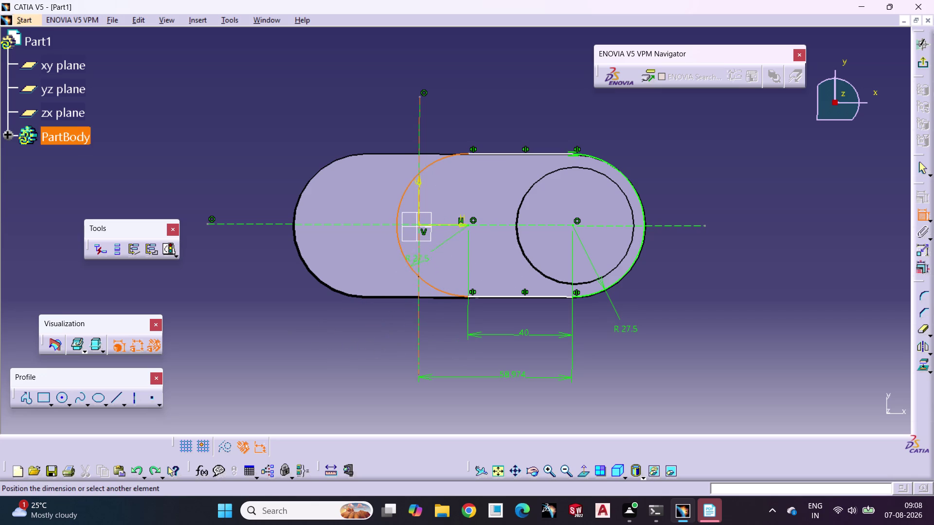
click(417, 323)
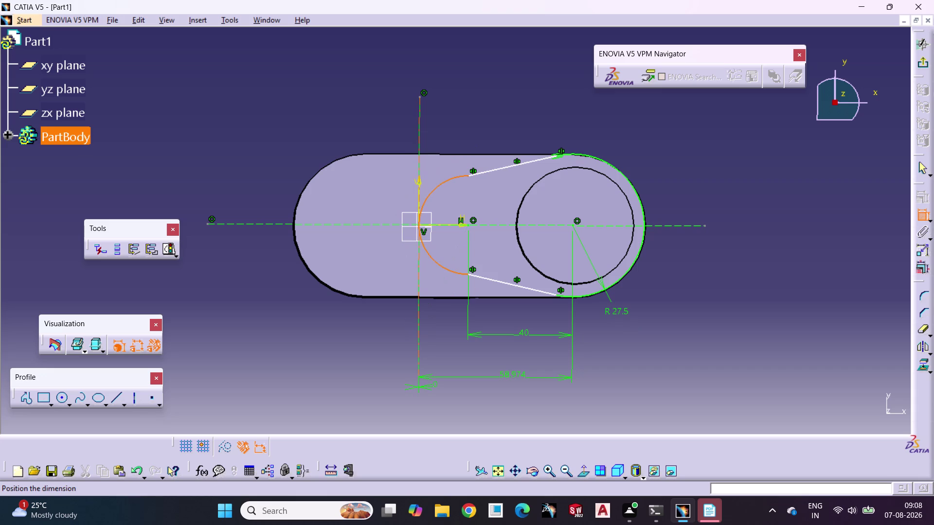
key(ctrl+z)
click(402, 406)
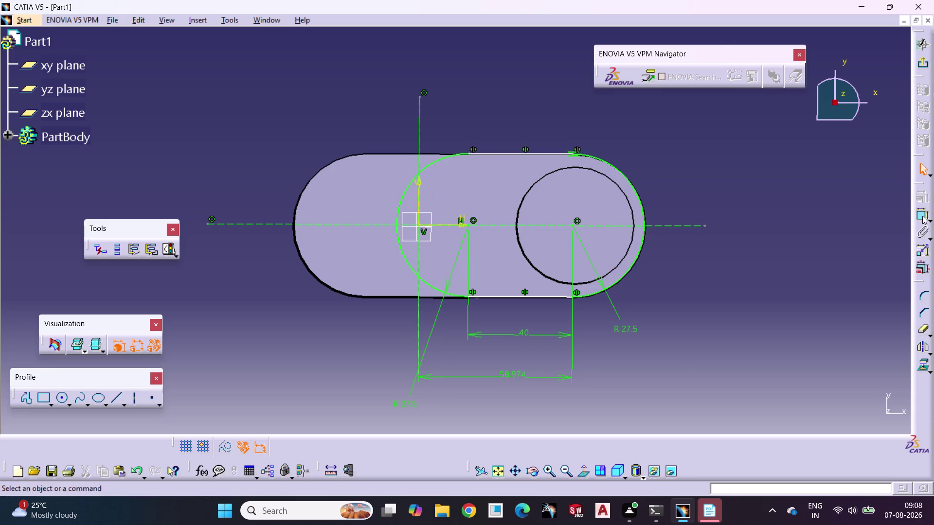
click(921, 63)
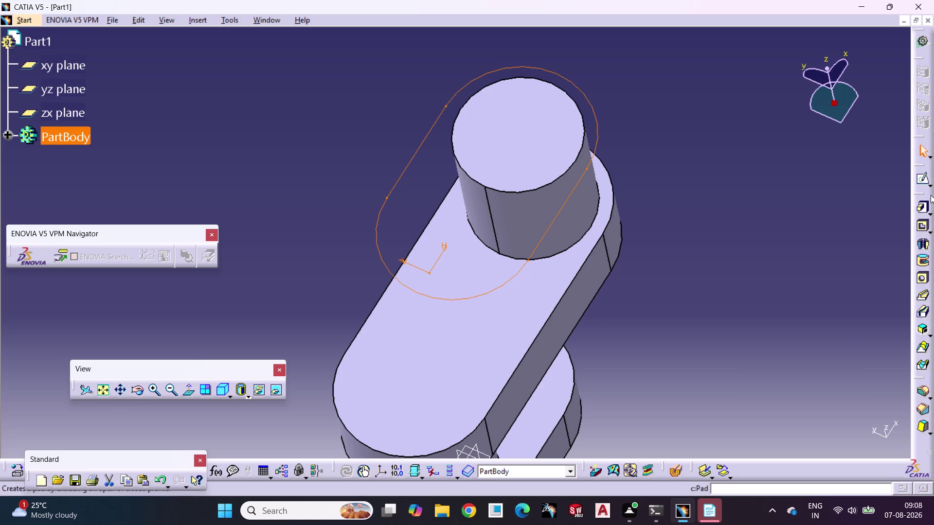
Pad the slot sketch with a 22 mm length.
click(920, 207)
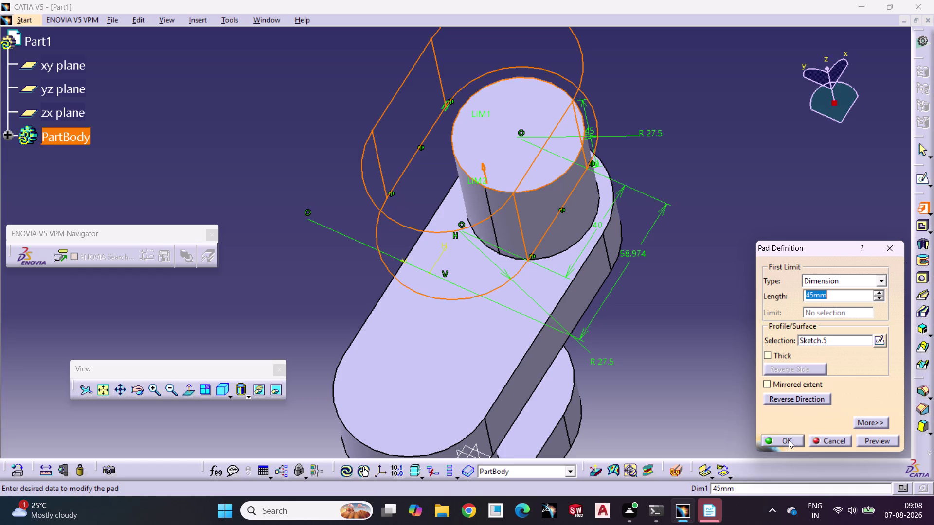
text(22)
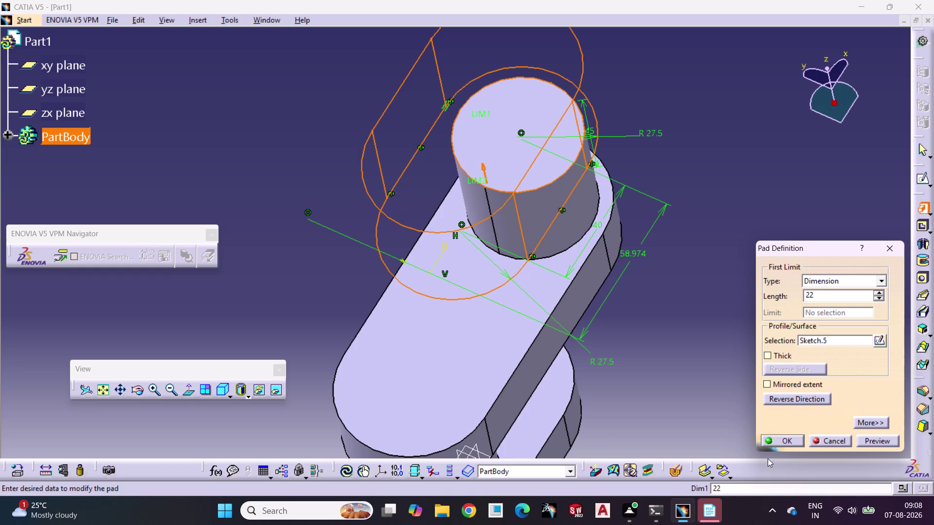
click(788, 437)
click(708, 294)
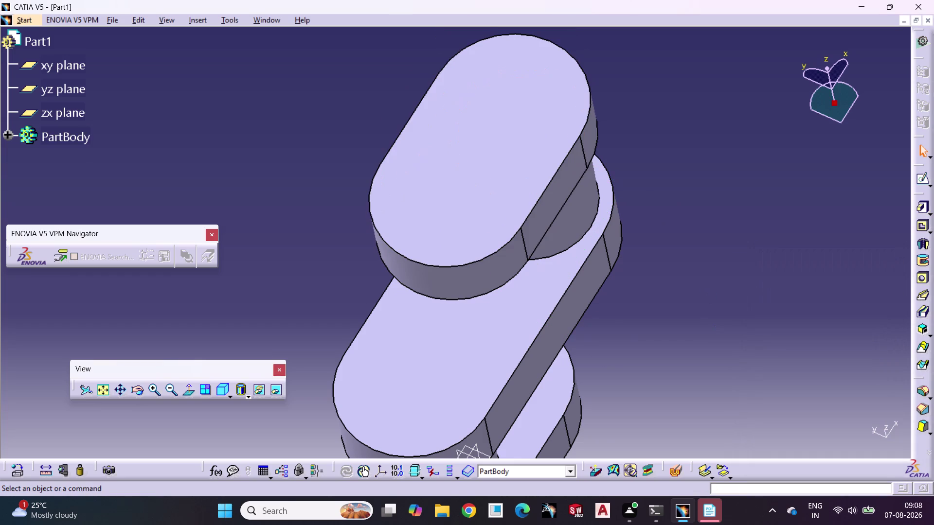
Turn the view toward the new link's end and start a sketch on that face.
middle_drag(714, 307, 667, 254)
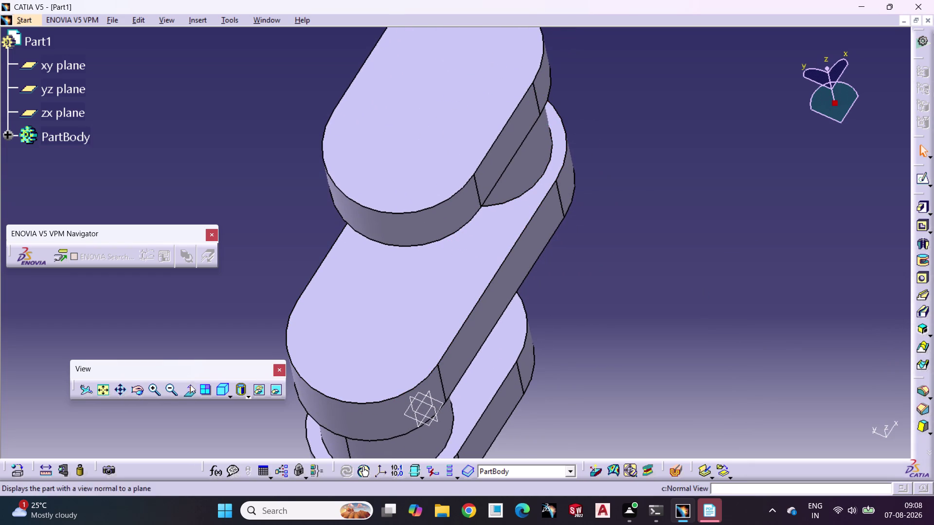
double_click(169, 390)
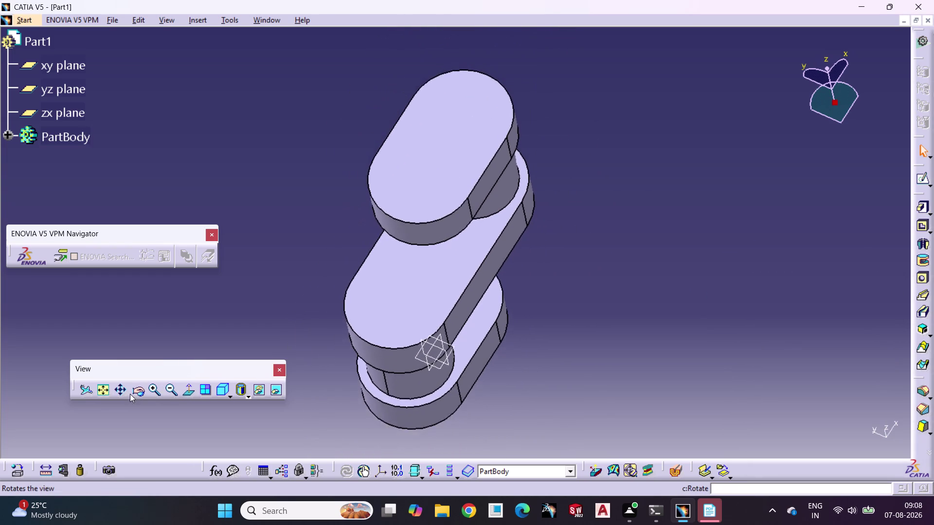
click(135, 388)
drag(274, 244, 576, 270)
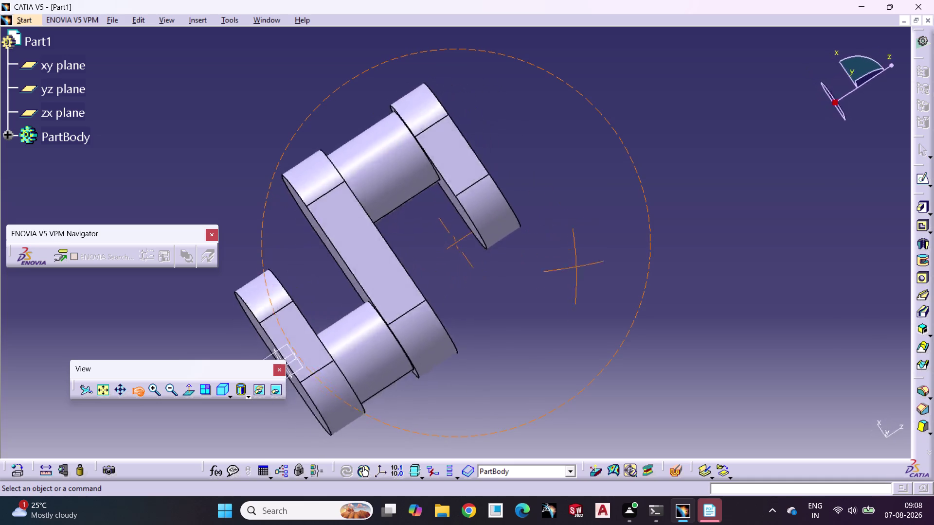
drag(576, 270, 530, 337)
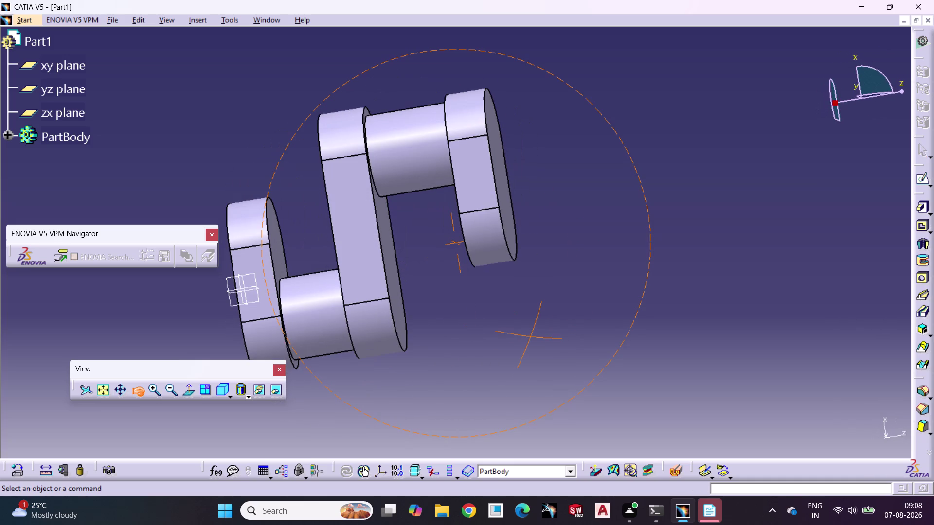
drag(531, 337, 429, 363)
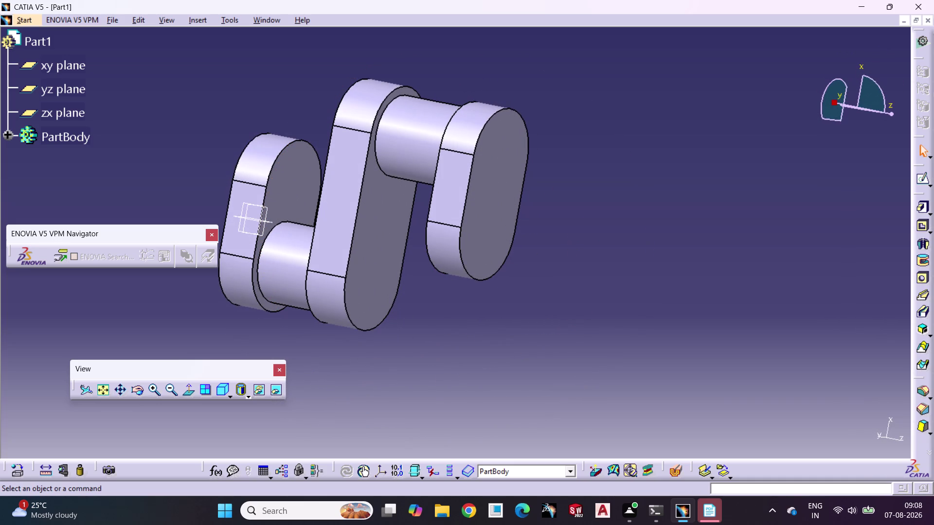
click(489, 213)
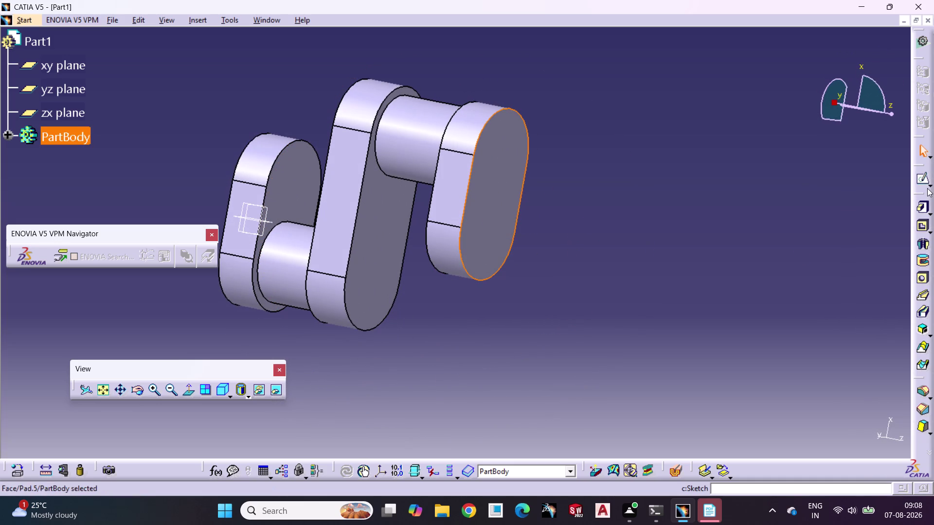
click(927, 188)
click(925, 156)
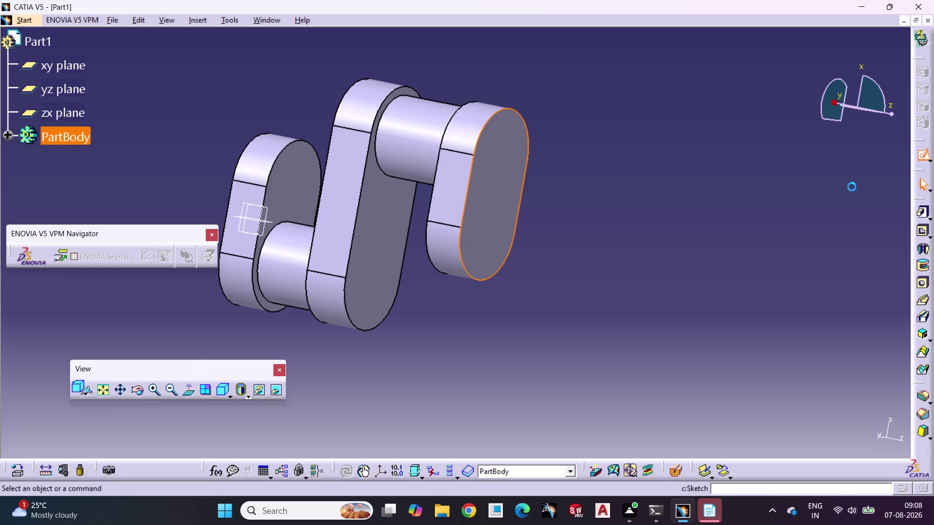
click(717, 239)
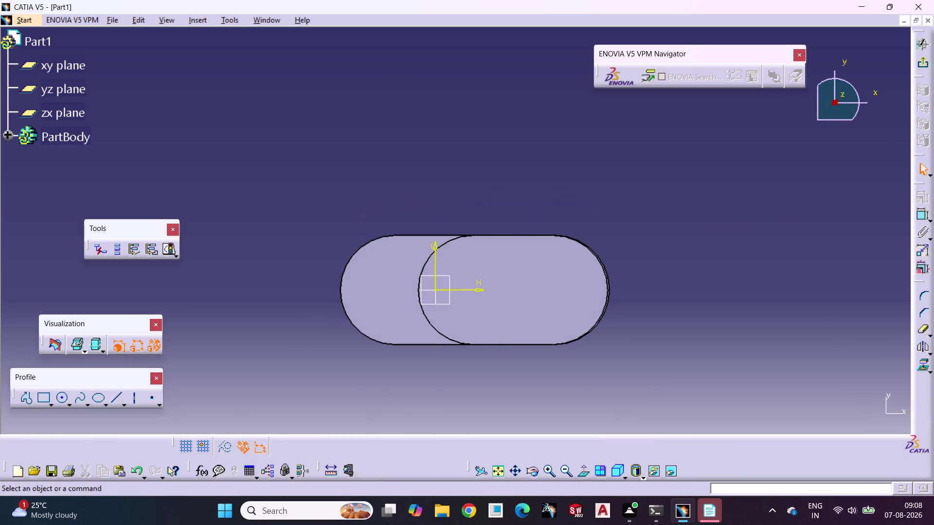
Draw a horizontal axis line and start a second, vertical axis line.
click(134, 401)
click(215, 289)
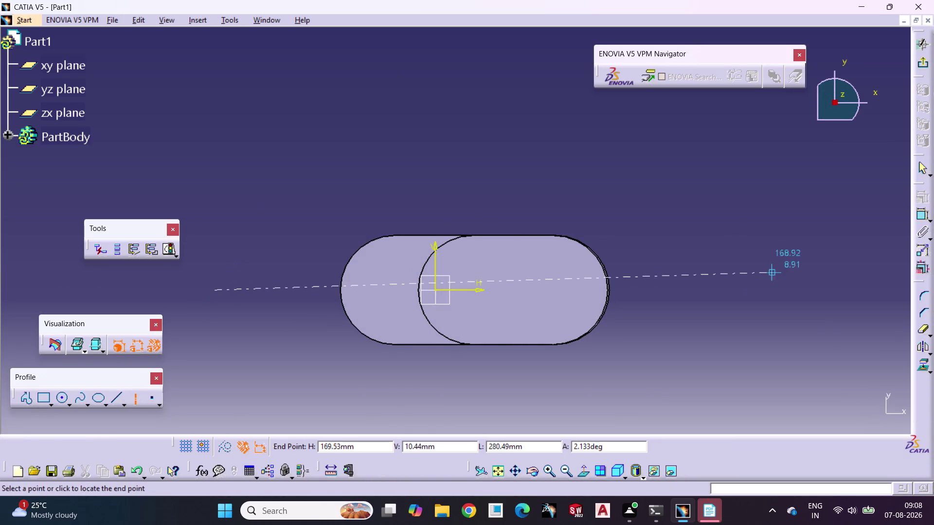
click(766, 289)
click(728, 334)
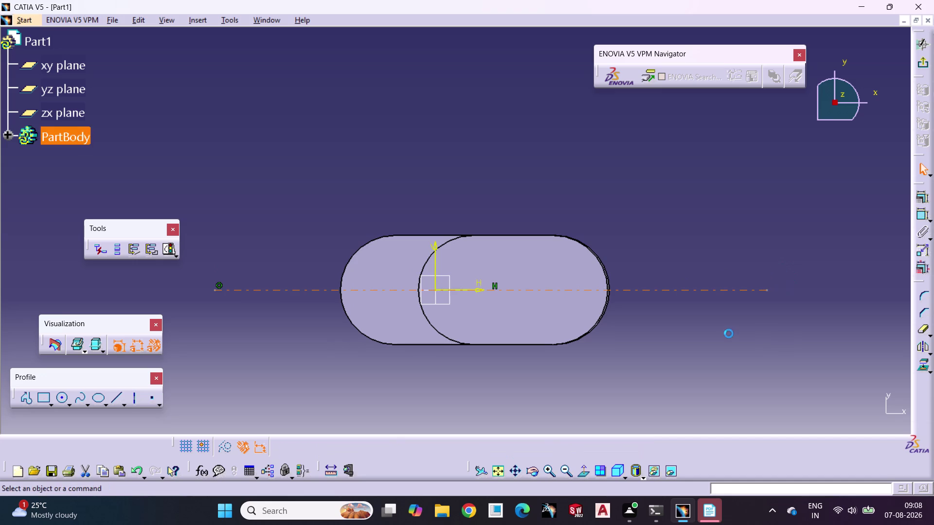
click(136, 397)
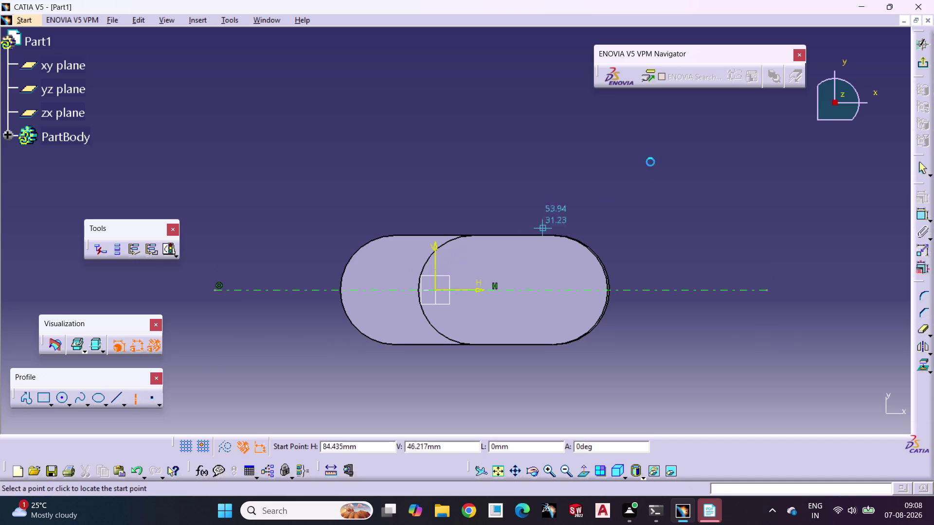
click(436, 134)
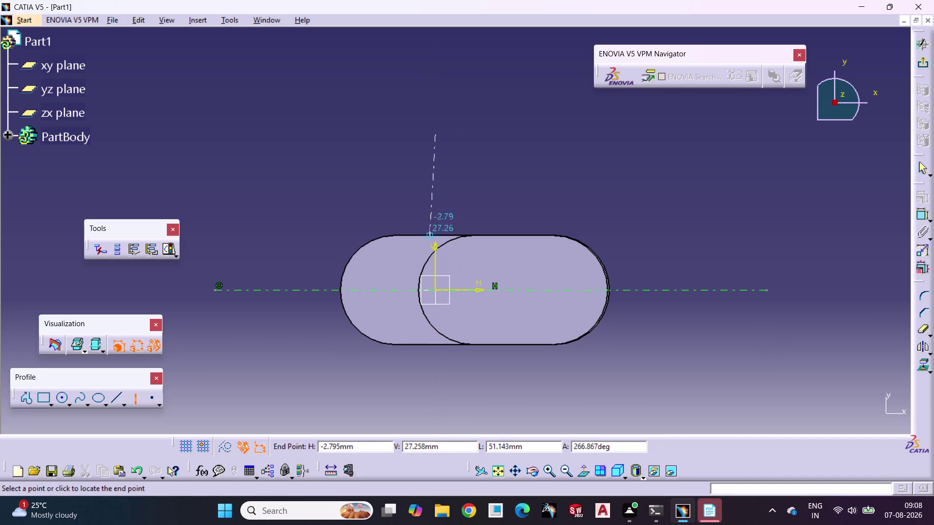
Try to straighten the tilted vertical construction line, then undo it away.
click(433, 387)
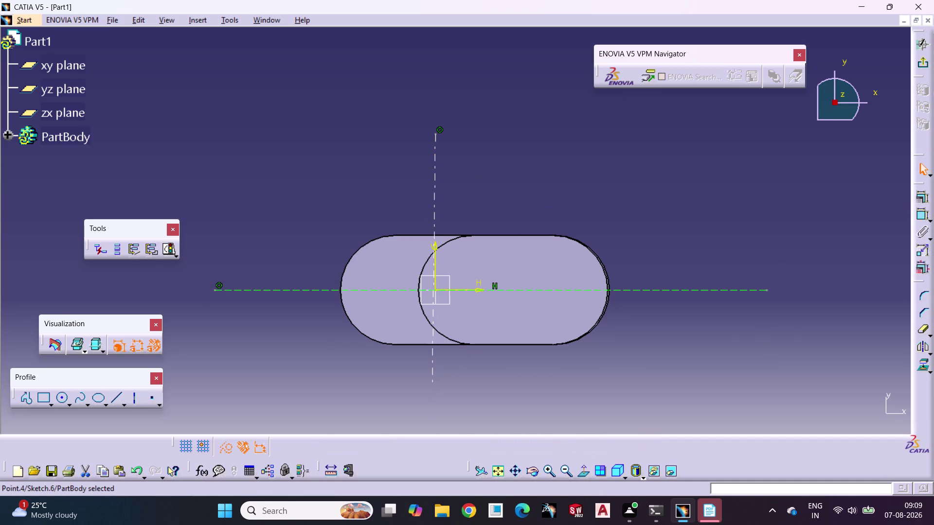
key(Escape)
key(ctrl+z)
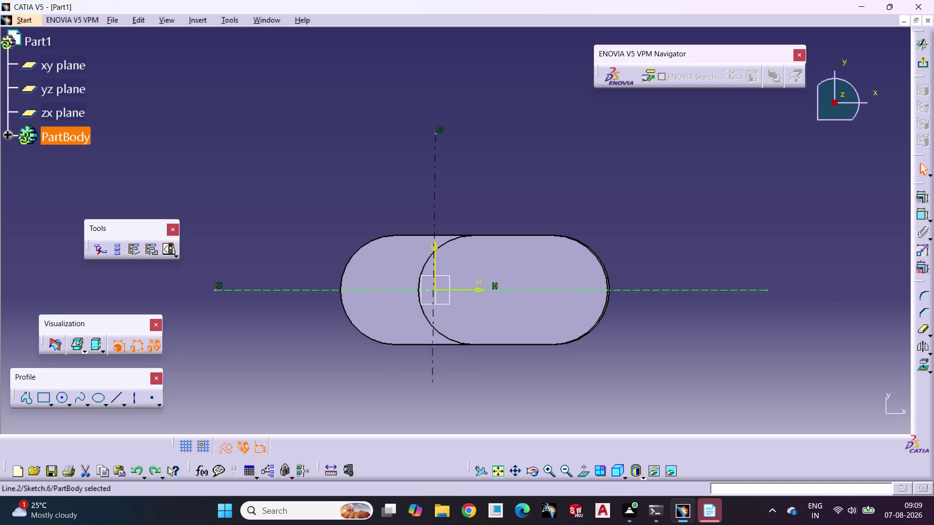
drag(432, 362, 439, 372)
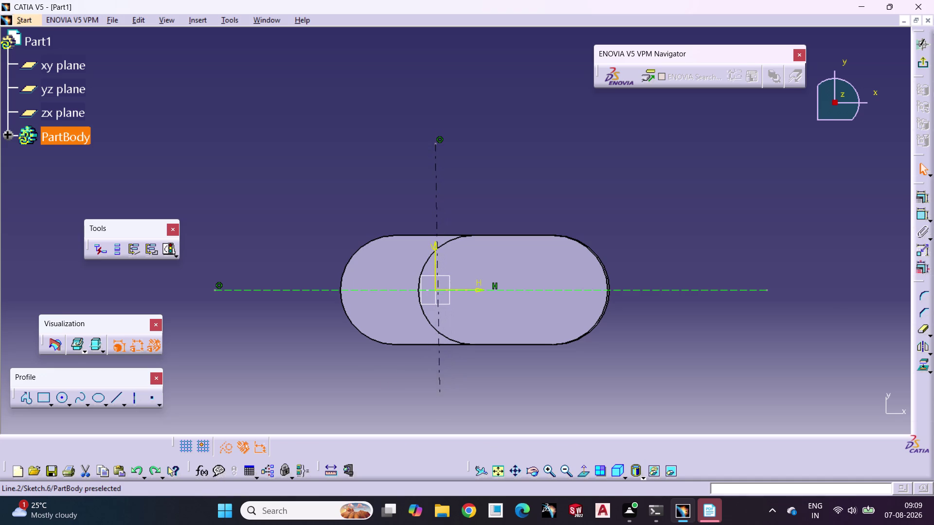
drag(439, 372, 437, 374)
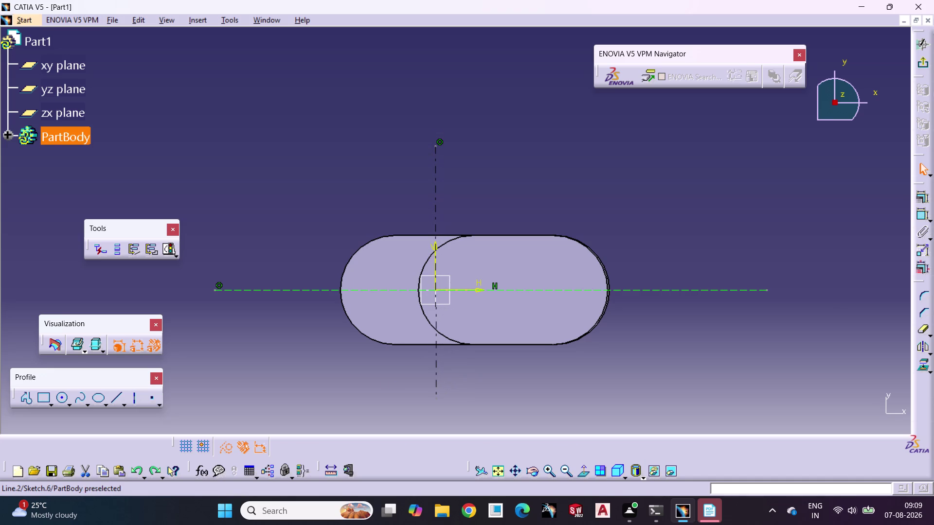
drag(437, 373, 436, 375)
click(472, 372)
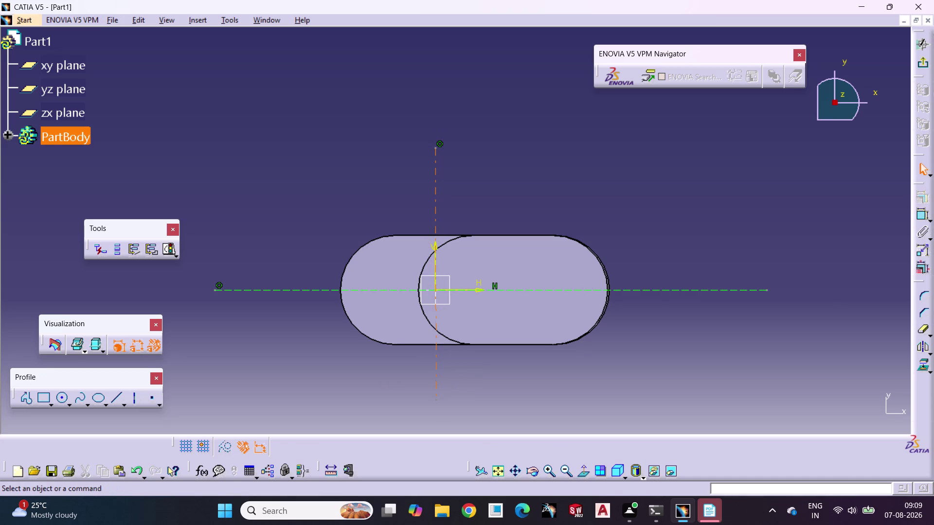
key(ctrl+z)
key(ctrl+z)
key(ctrl+z)
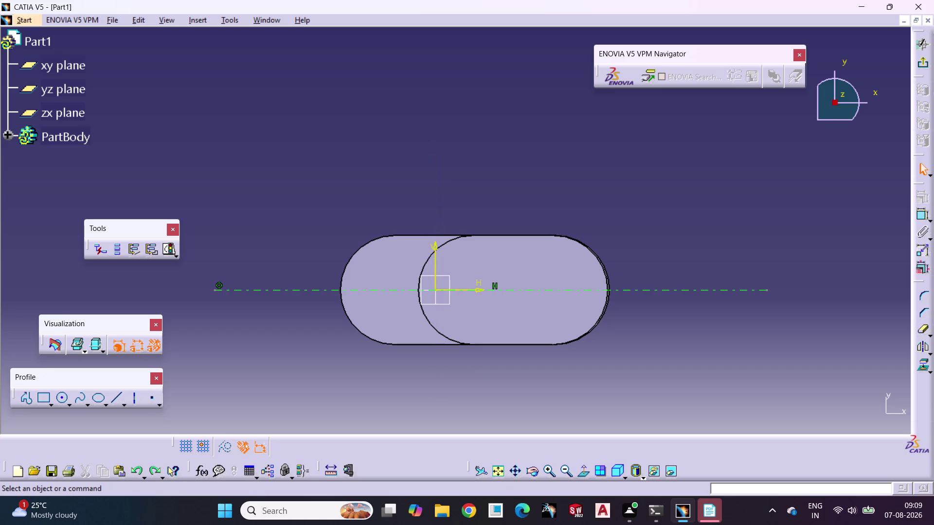
Draw a new vertical line through the sketch origin.
click(136, 399)
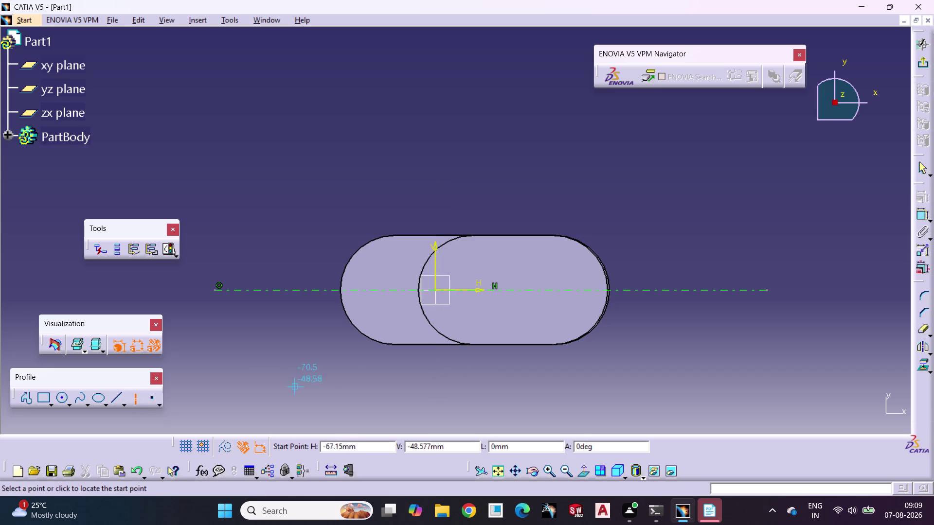
click(439, 399)
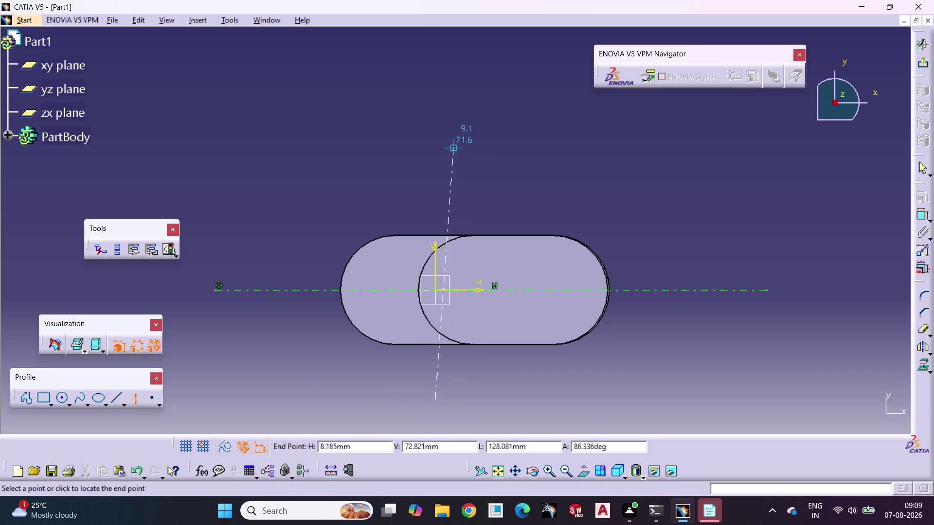
click(433, 127)
click(476, 143)
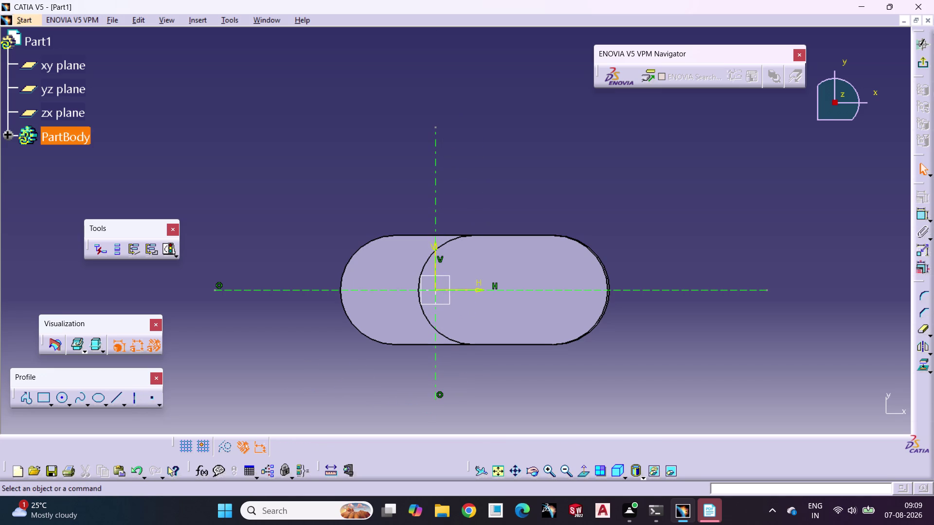
click(63, 399)
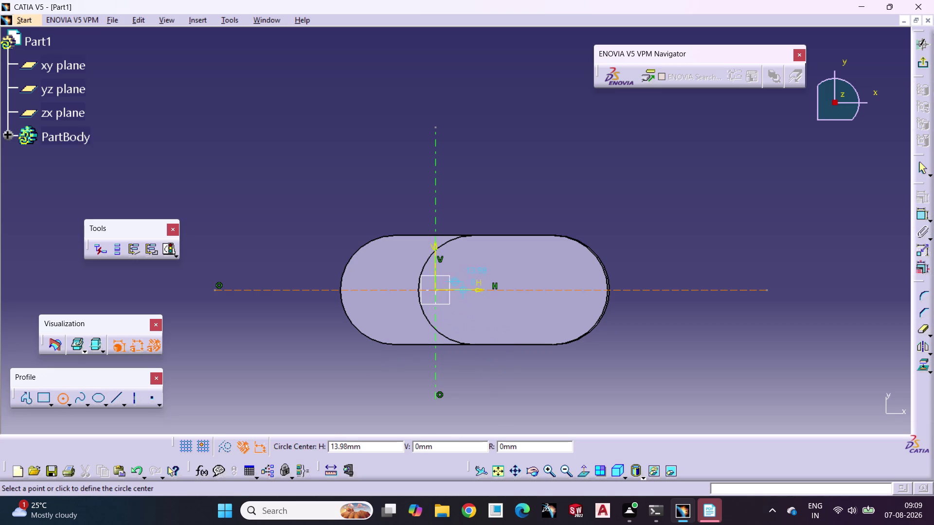
Draw a circle centred on the horizontal axis with a 25 mm radius.
click(465, 291)
click(476, 323)
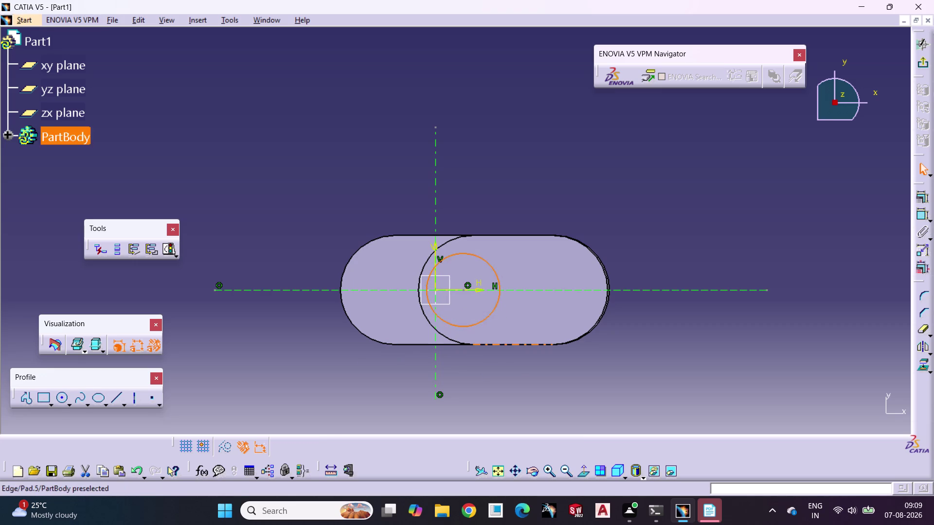
click(514, 371)
click(927, 213)
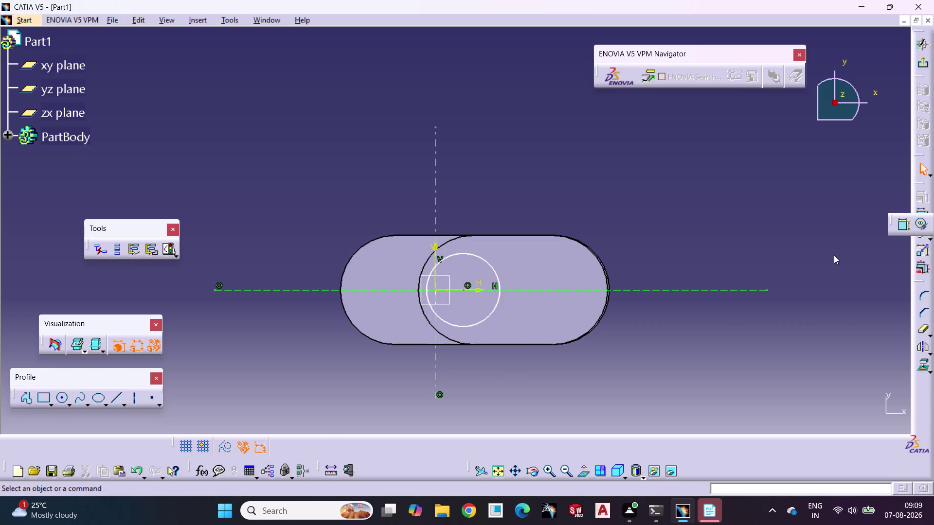
click(899, 223)
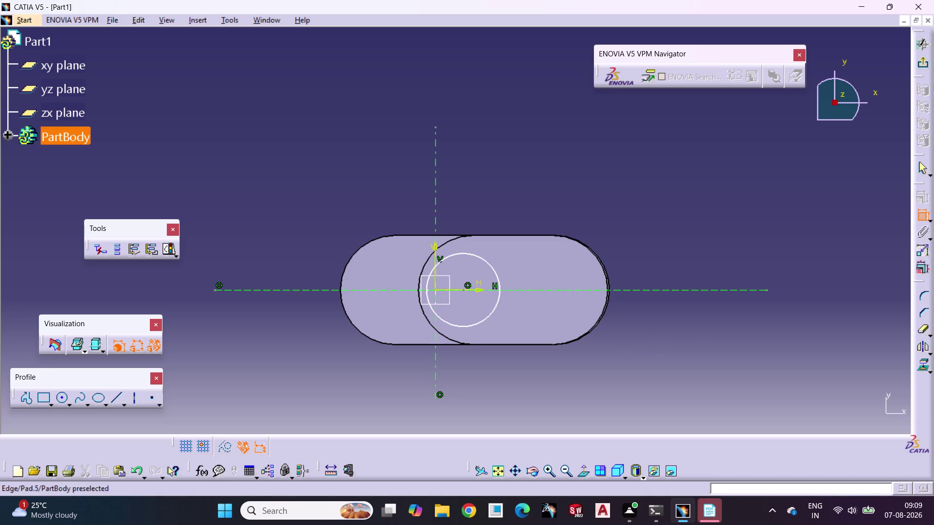
drag(486, 320, 484, 324)
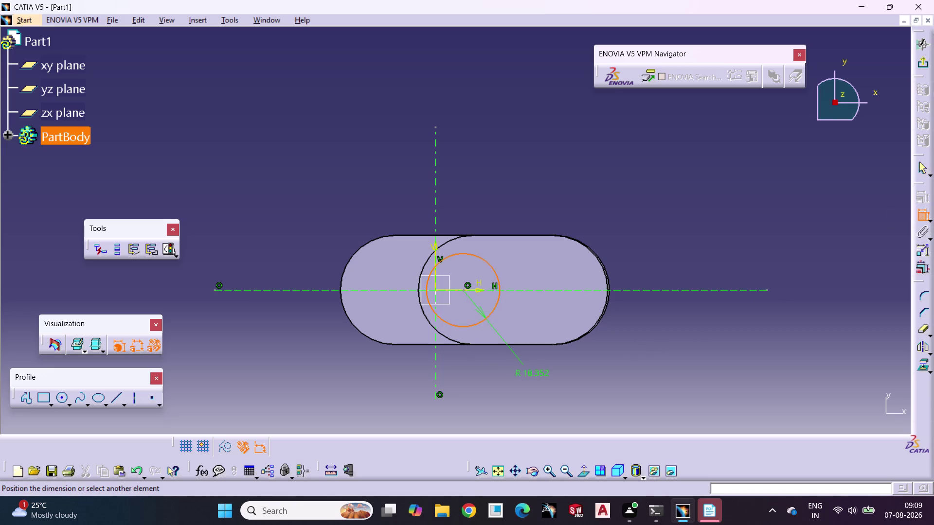
double_click(533, 378)
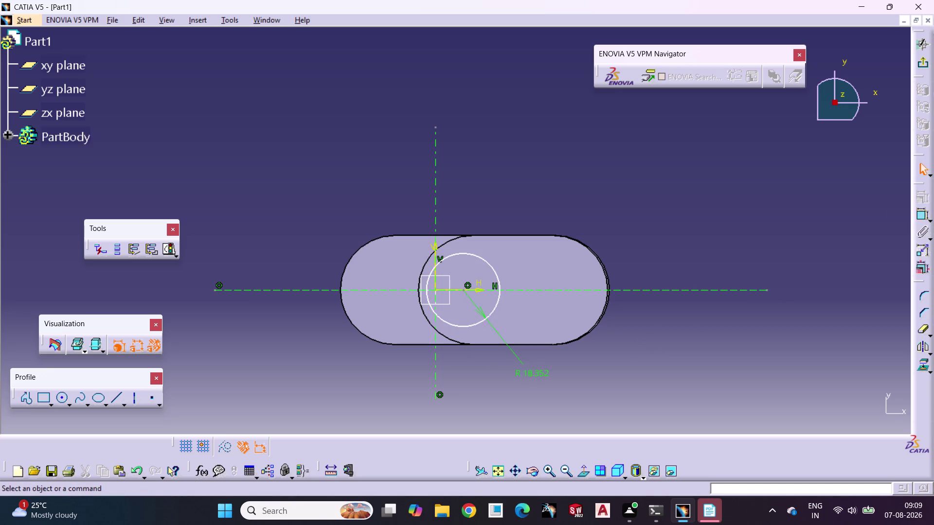
double_click(533, 378)
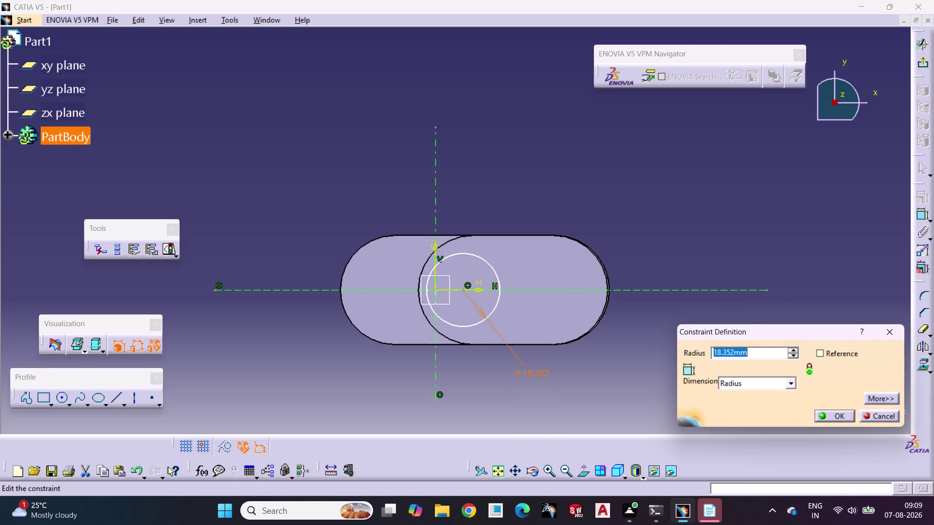
text(25)
key(Return)
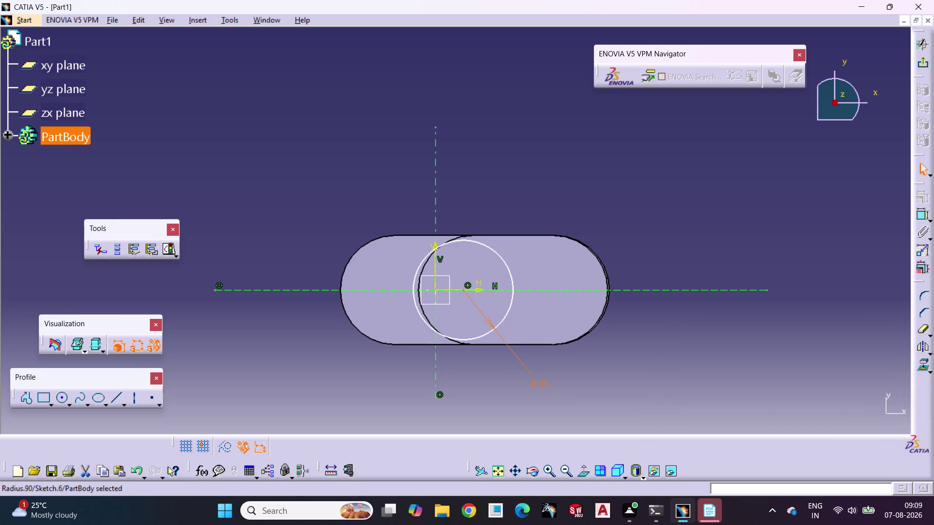
click(629, 349)
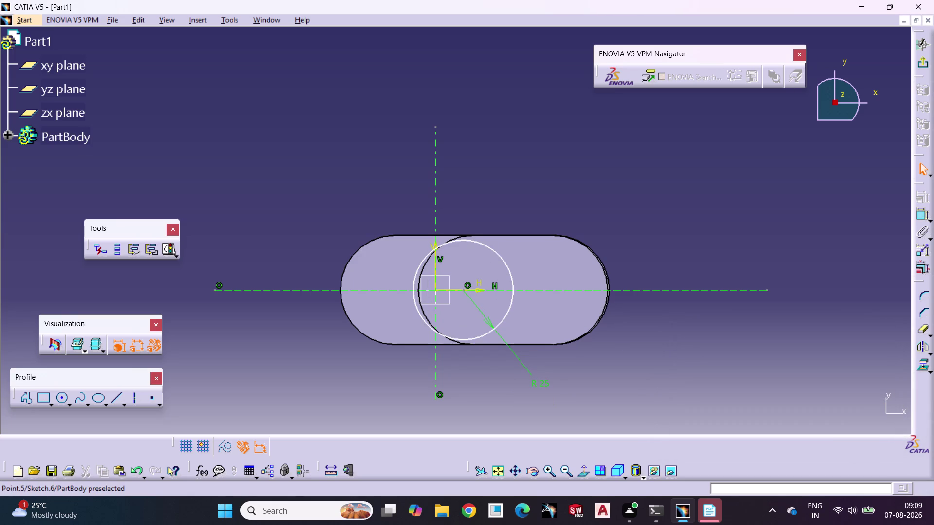
Slide the circle's centre along the axis and undo an unwanted centre dimension.
drag(461, 290, 483, 291)
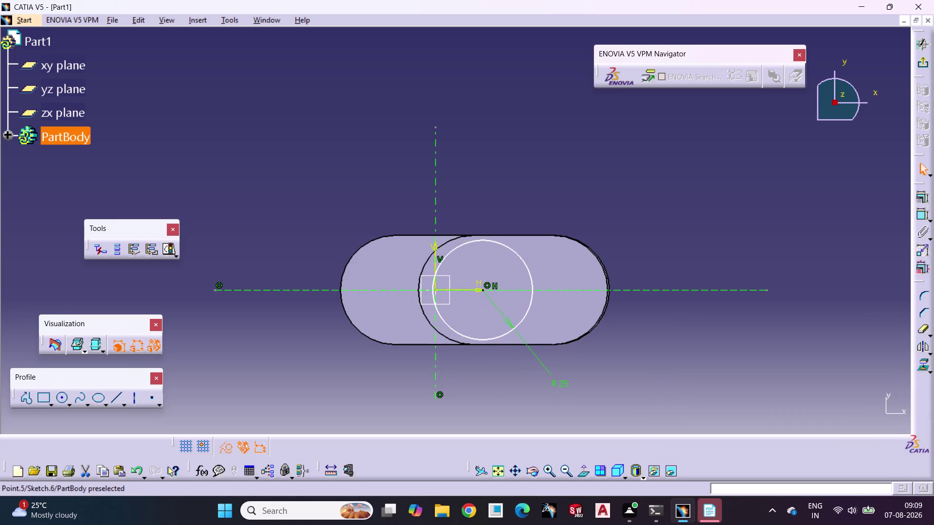
drag(484, 290, 478, 291)
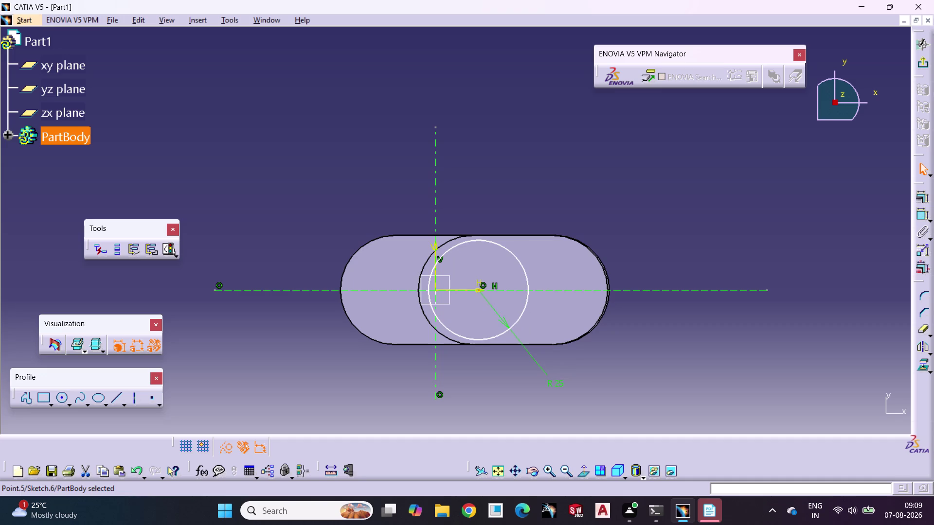
click(503, 411)
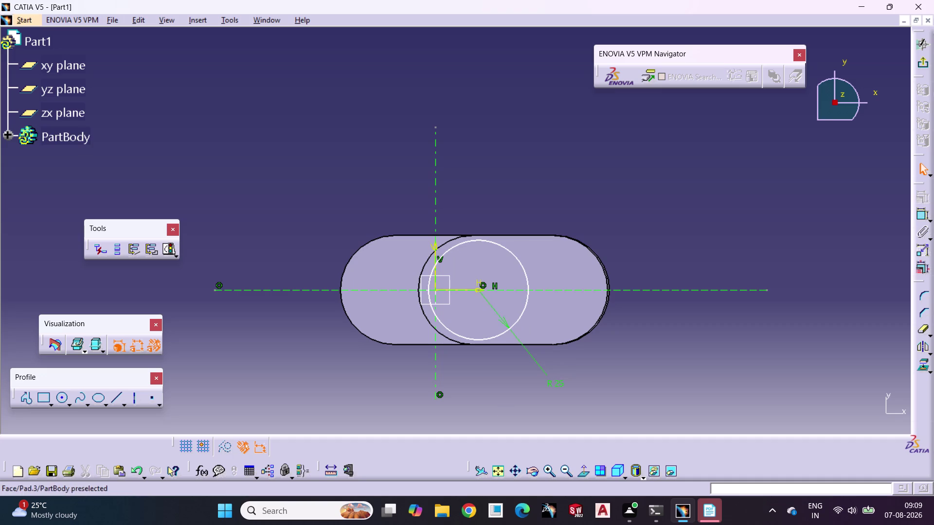
click(921, 212)
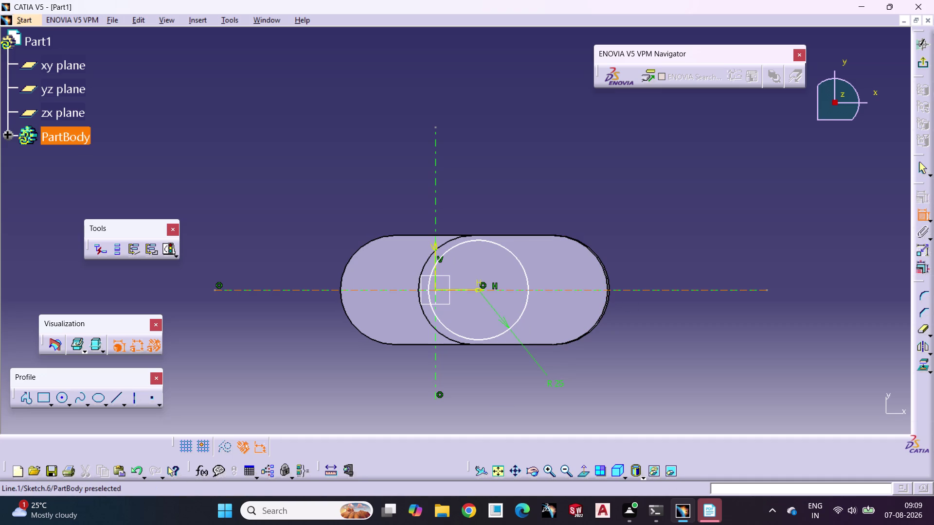
click(484, 289)
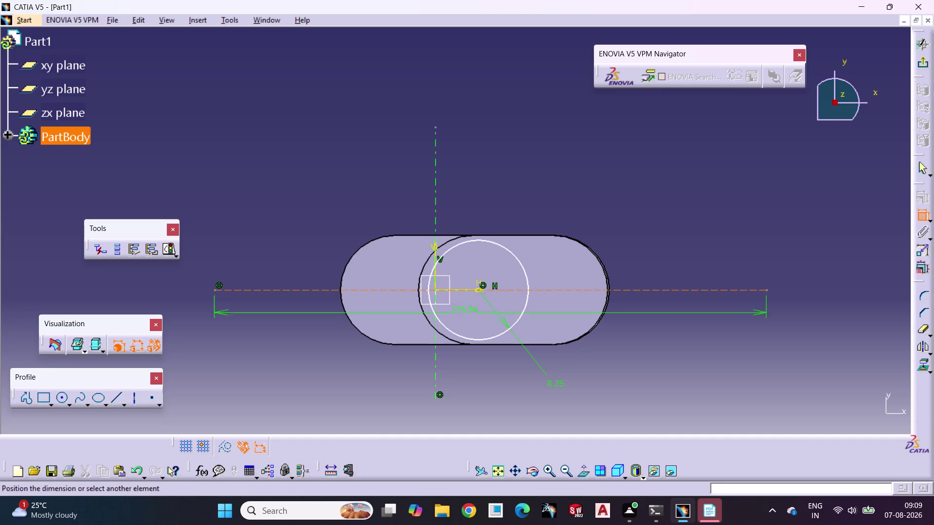
click(433, 363)
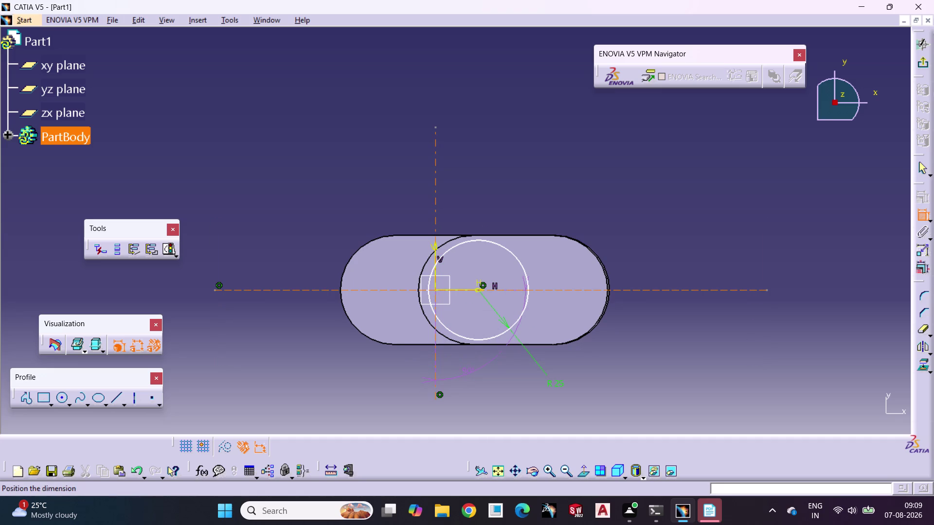
click(453, 366)
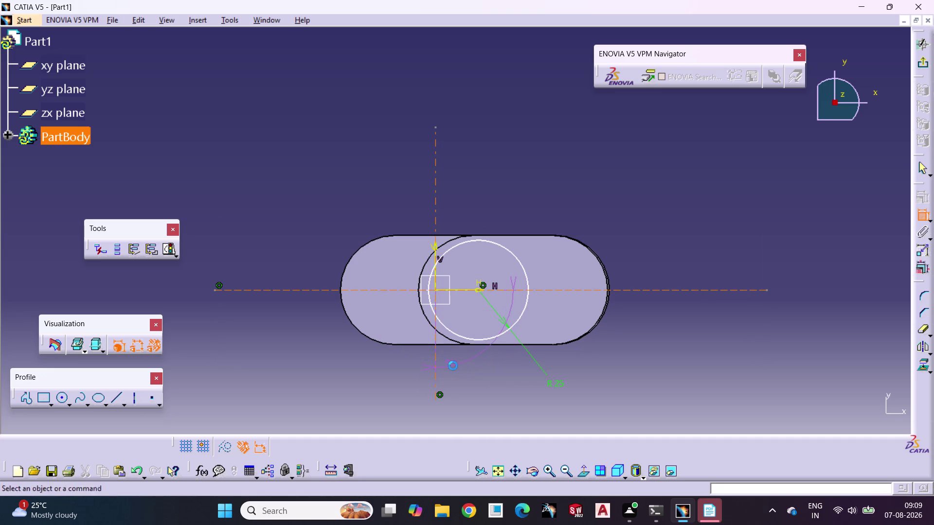
click(483, 382)
key(ctrl+z)
key(ctrl+z)
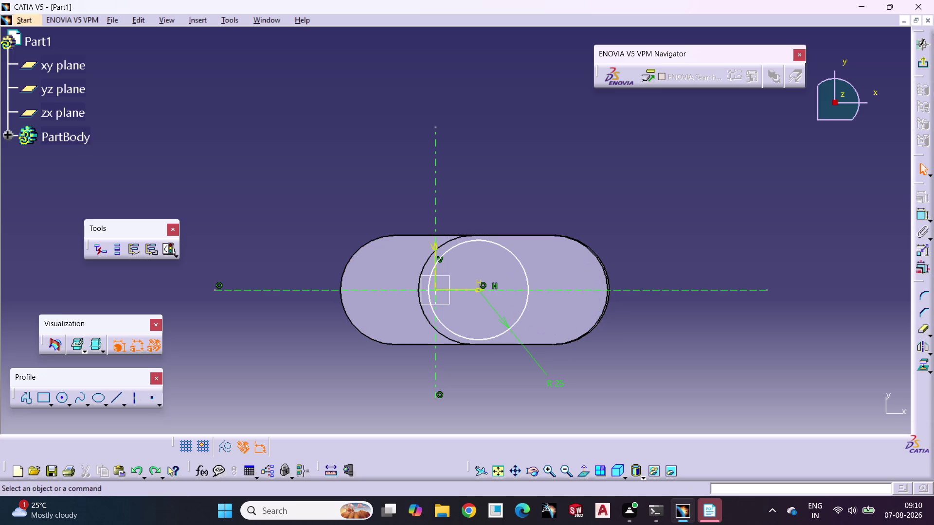
Dimension the circle centre 20 mm from the vertical axis and exit the sketch.
click(921, 216)
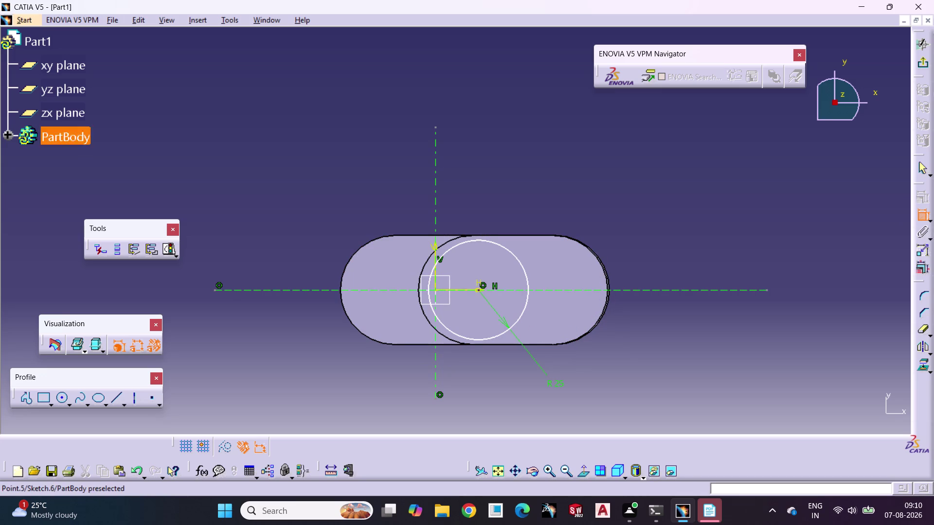
click(479, 291)
click(434, 291)
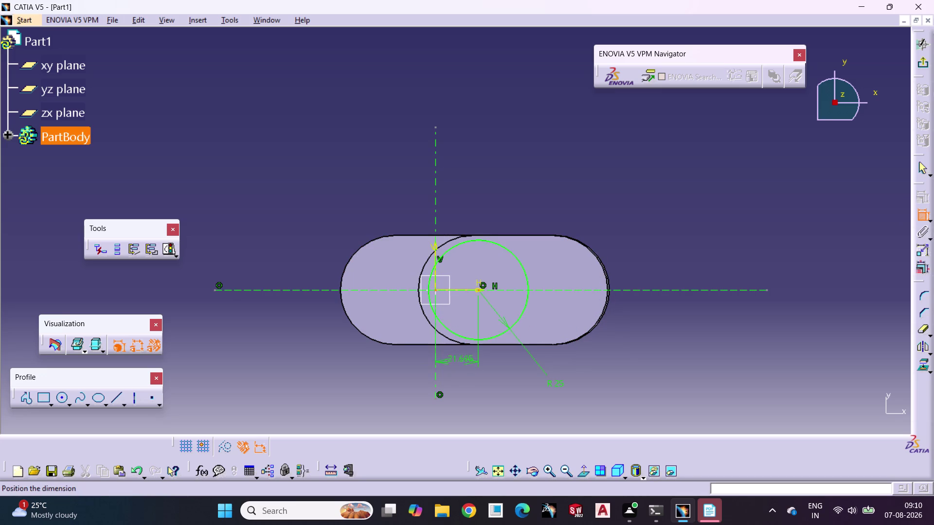
click(461, 375)
double_click(457, 371)
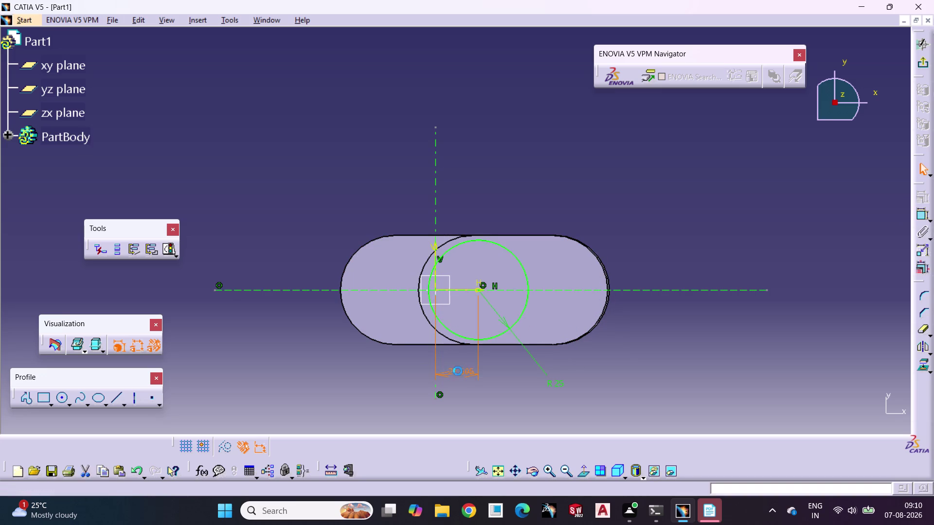
text(20)
key(Return)
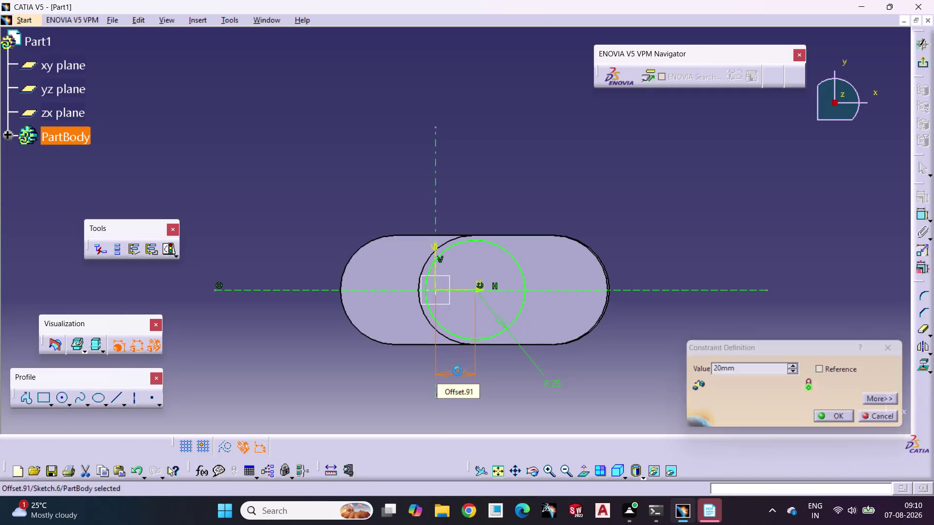
click(627, 349)
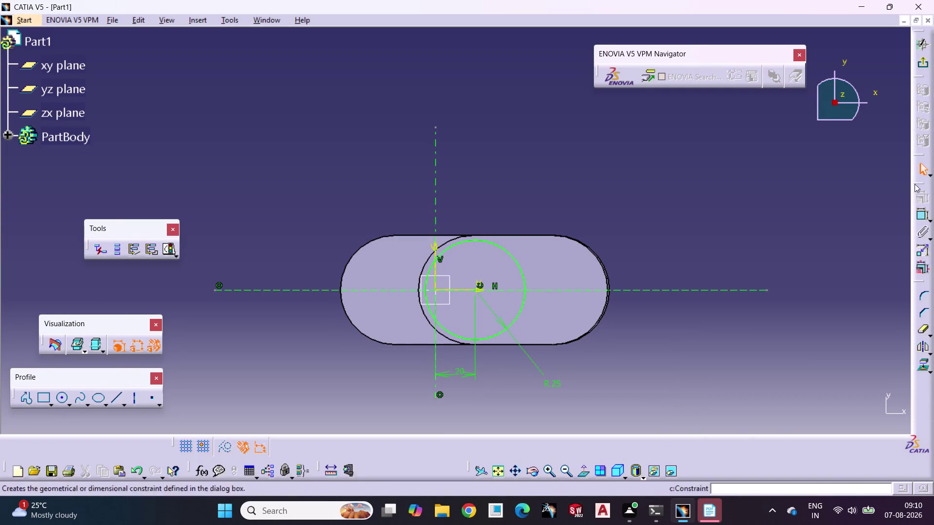
click(918, 65)
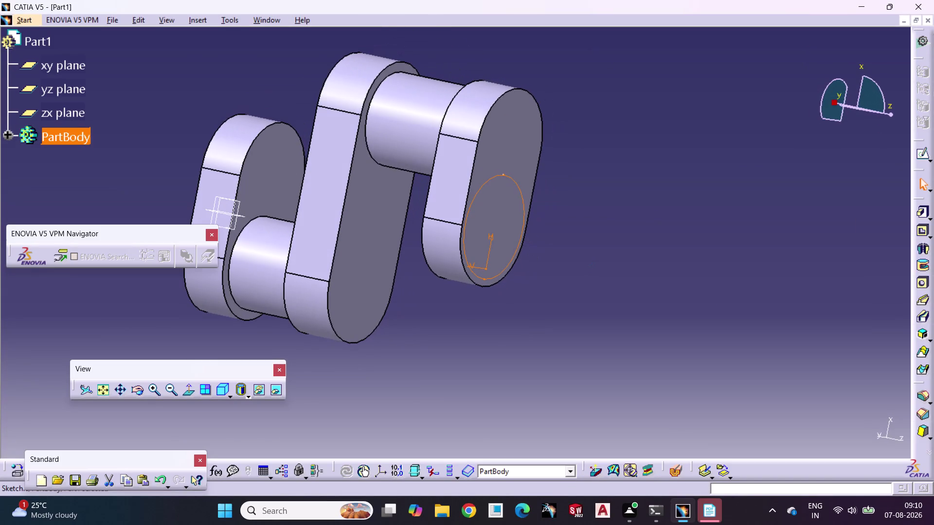
Pad the circle sketch 45 mm into a cylindrical pin.
click(922, 213)
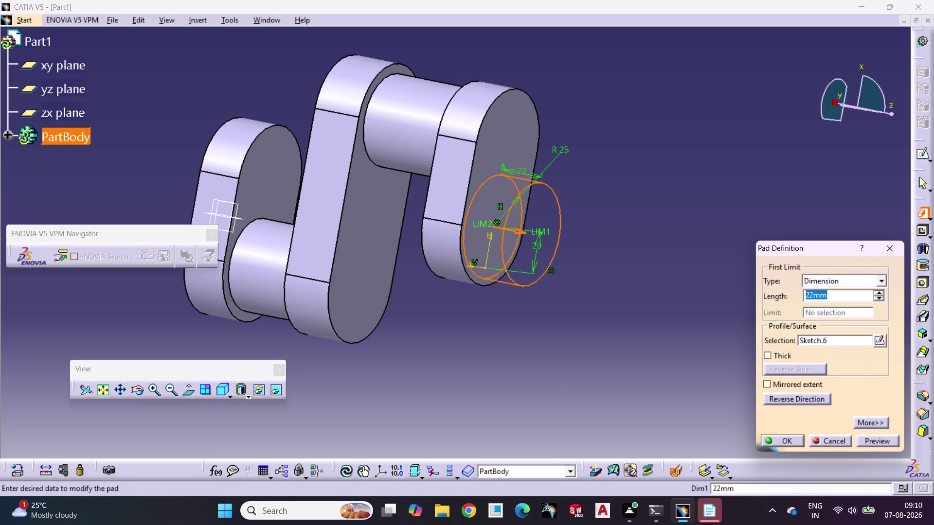
text(45)
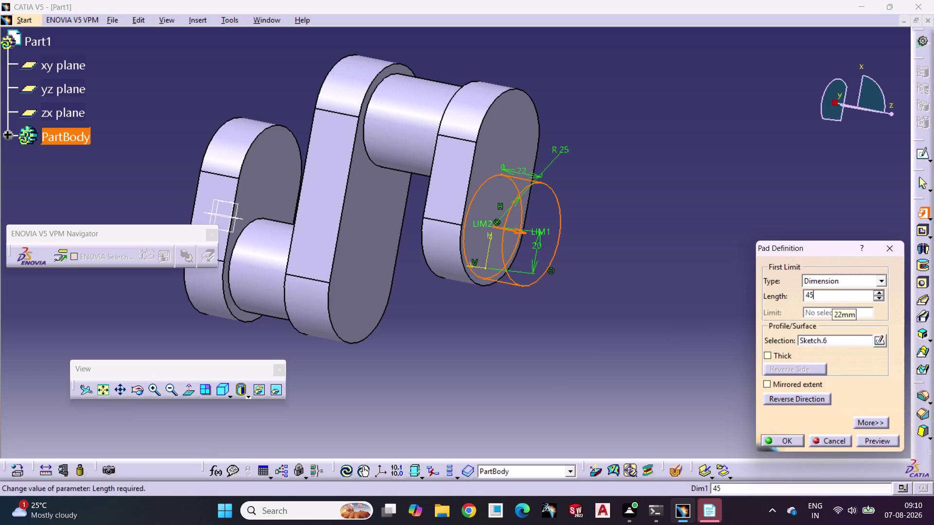
click(775, 437)
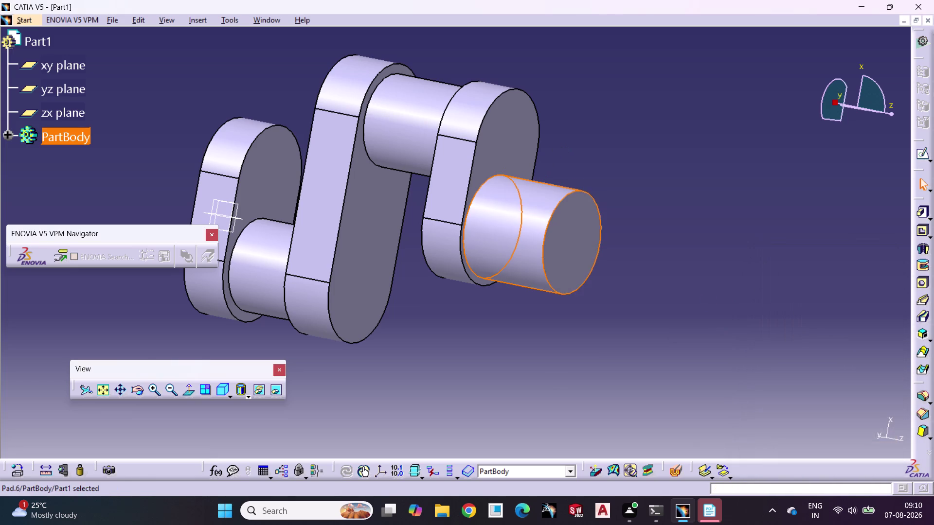
Start a new sketch on the pin's end face.
click(708, 301)
click(571, 246)
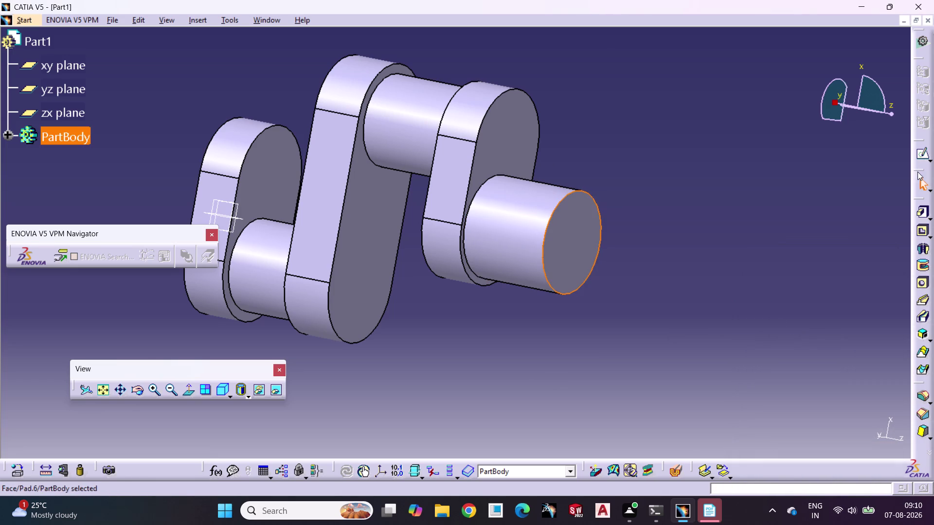
click(919, 156)
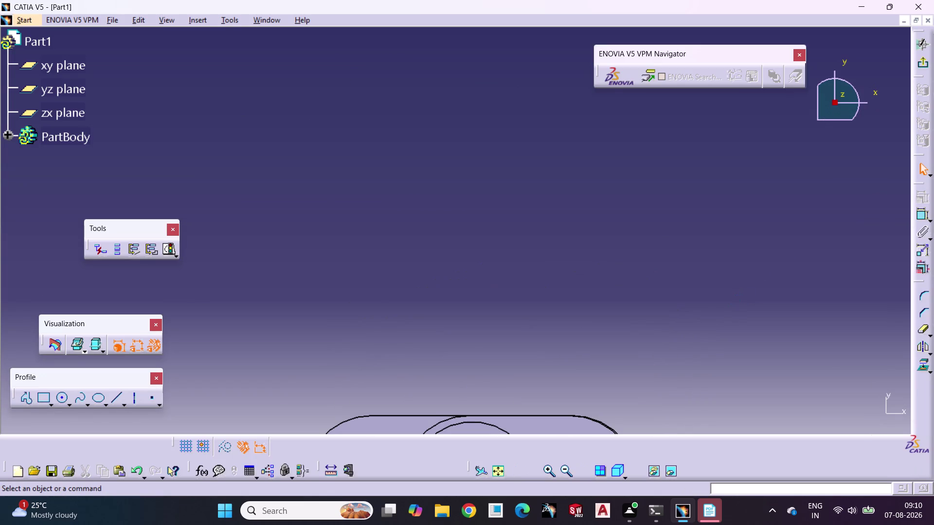
Draw horizontal and vertical construction axes across the pin face.
middle_drag(519, 297, 515, 159)
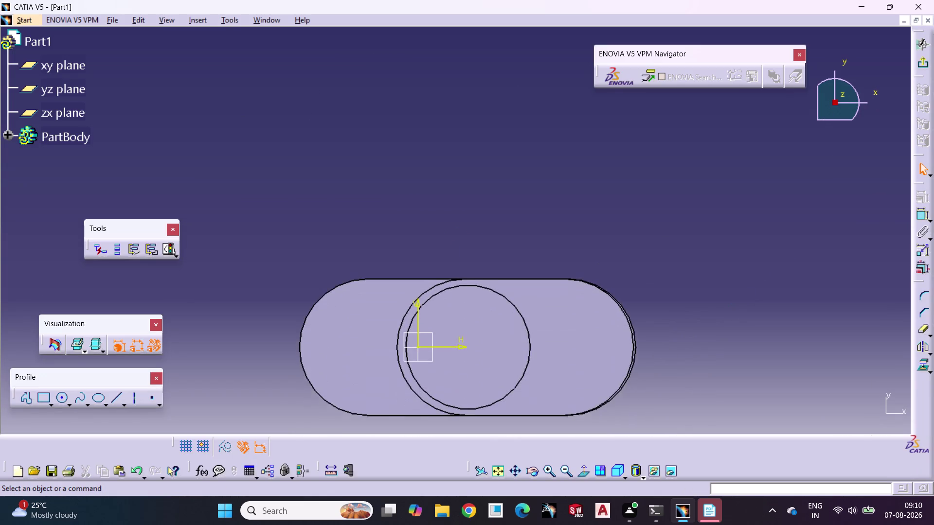
middle_drag(509, 230, 526, 158)
click(744, 309)
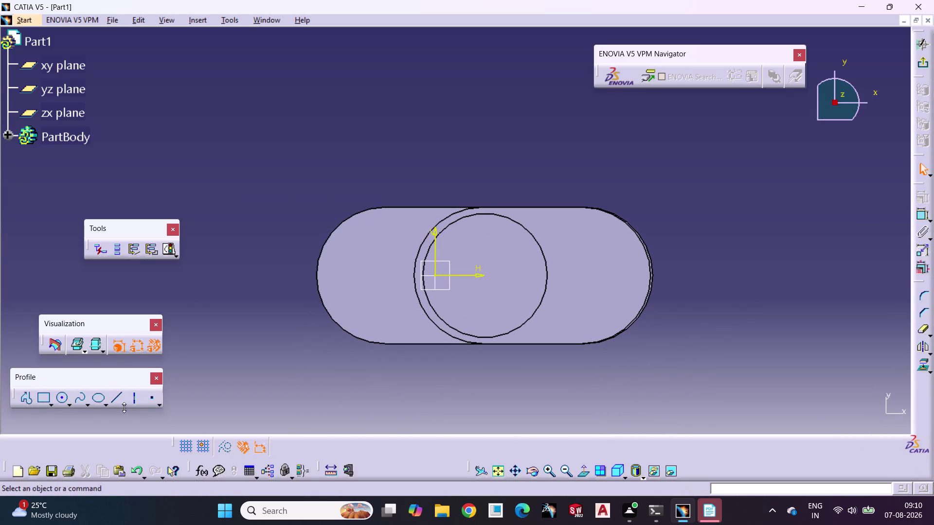
click(133, 397)
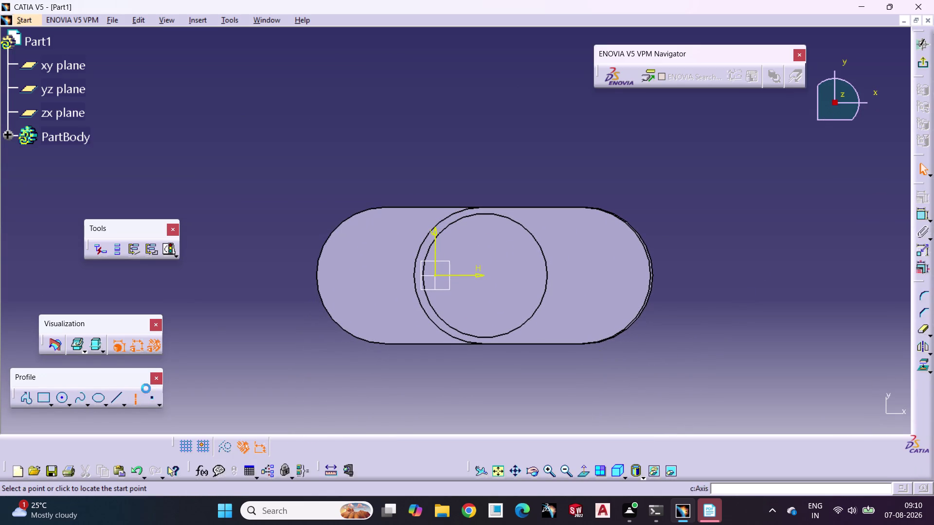
click(225, 274)
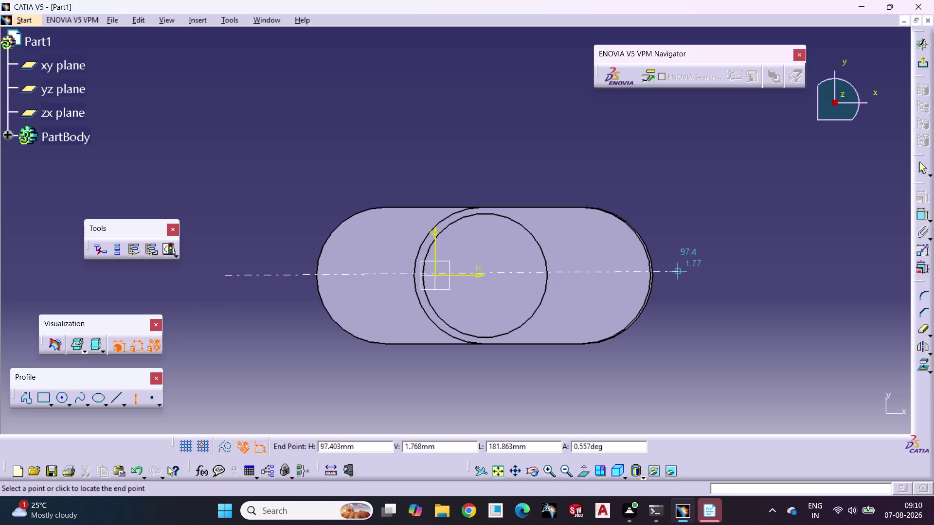
click(722, 274)
click(727, 344)
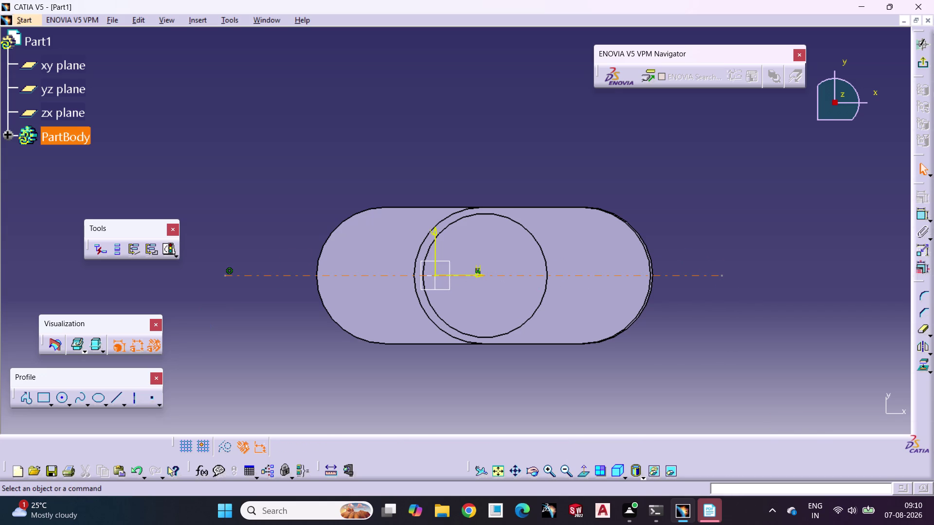
click(136, 396)
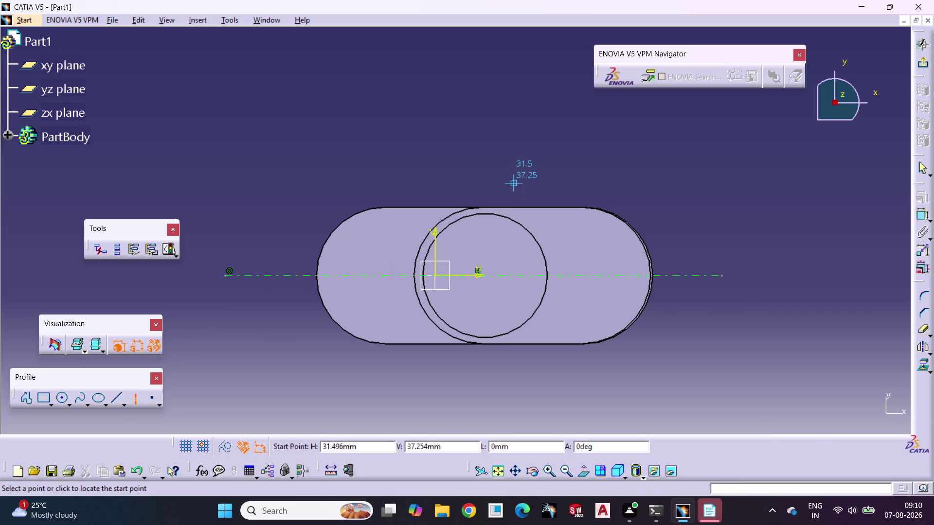
click(434, 104)
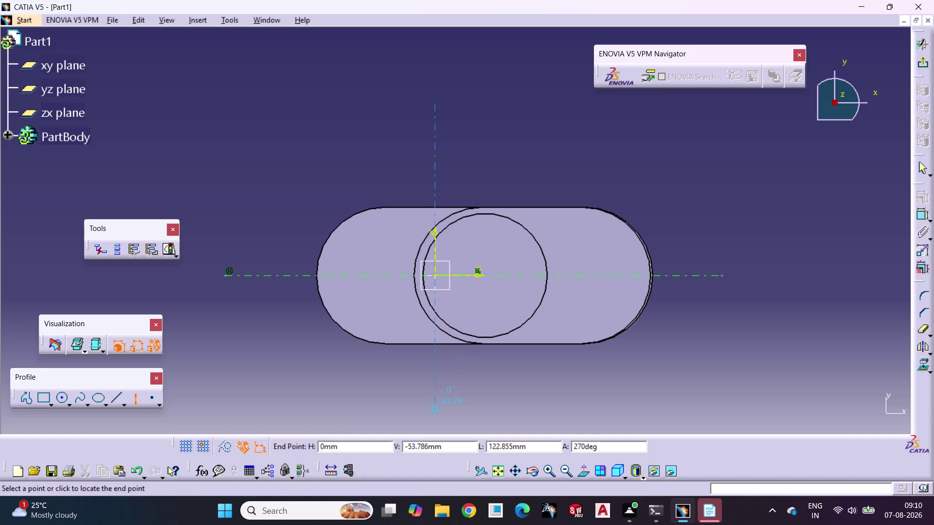
click(436, 410)
click(493, 394)
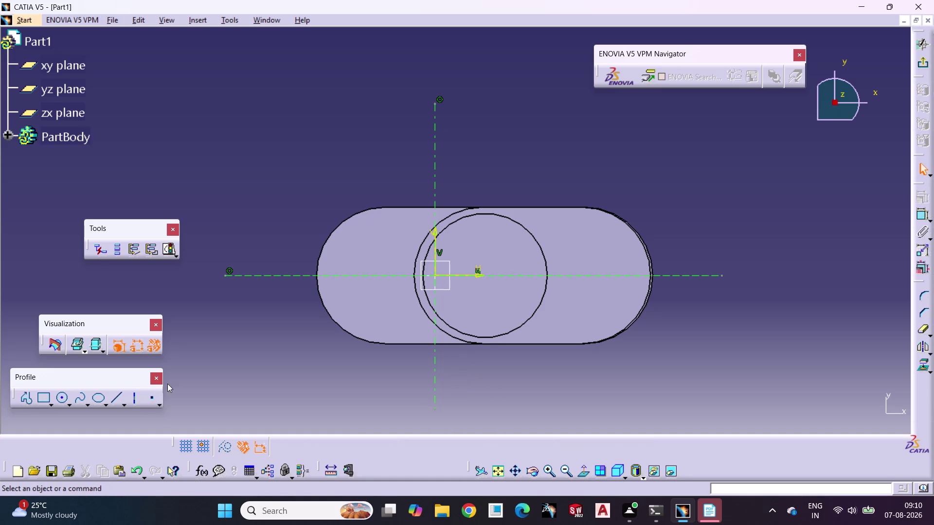
Draw a circle centred on the pin centre, sized near the pin edge.
click(61, 400)
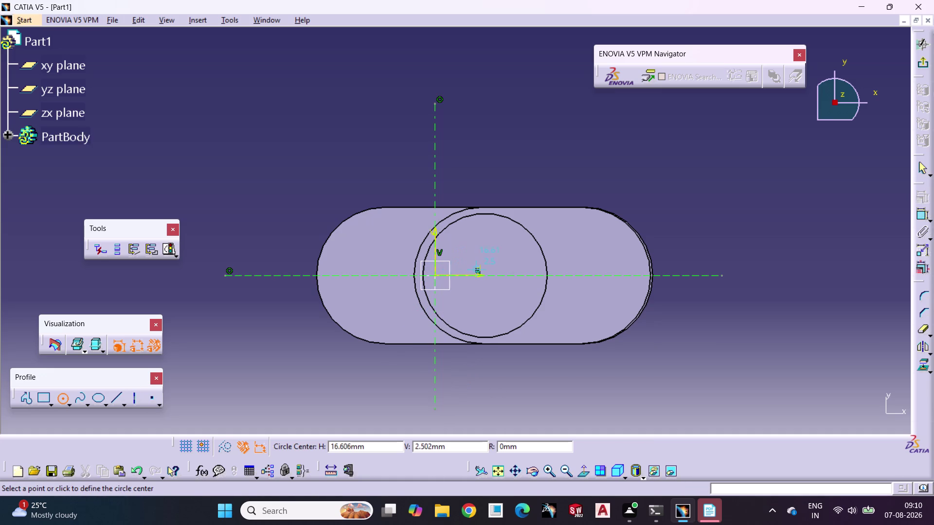
click(478, 274)
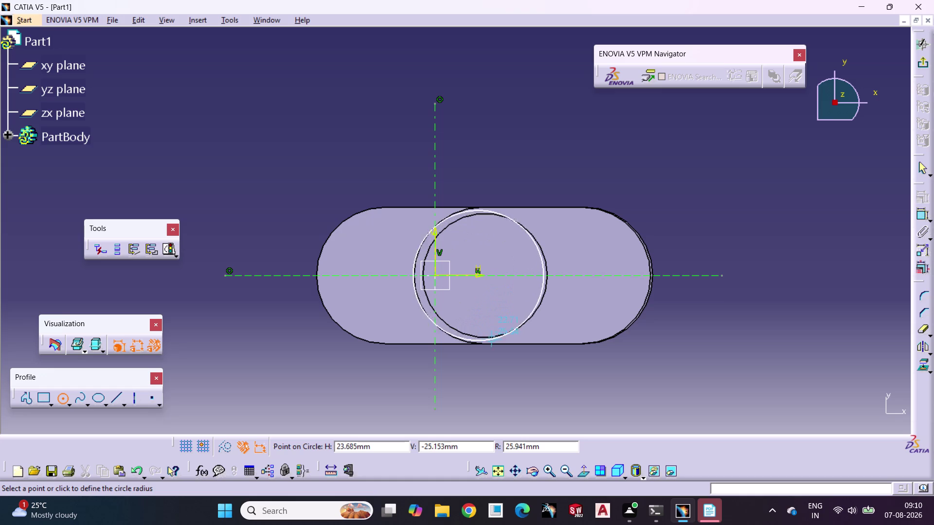
click(497, 329)
click(345, 376)
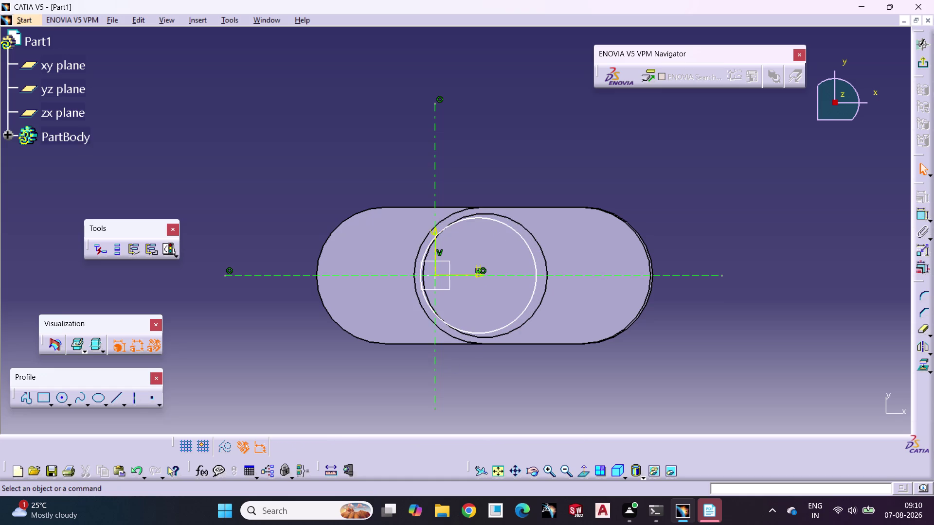
click(61, 399)
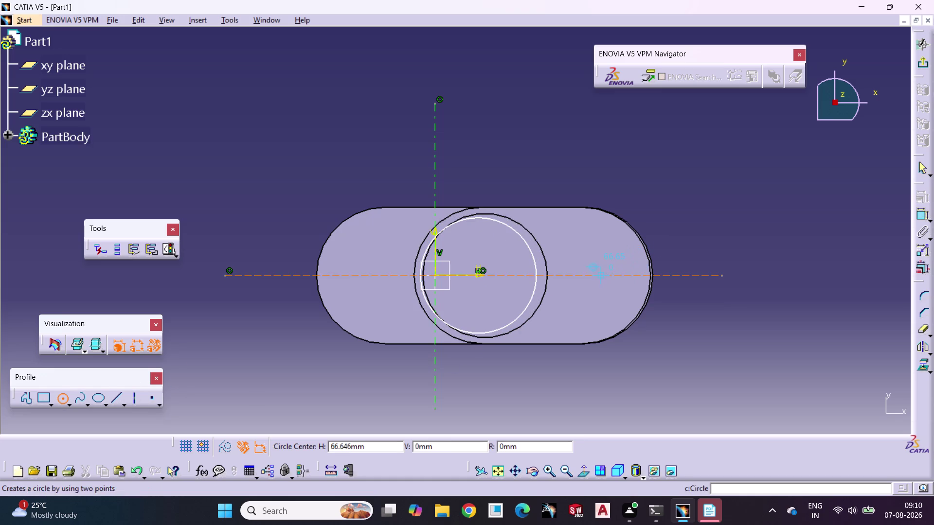
Draw a circle on the horizontal axis at the right with a 27.5 mm radius.
click(600, 274)
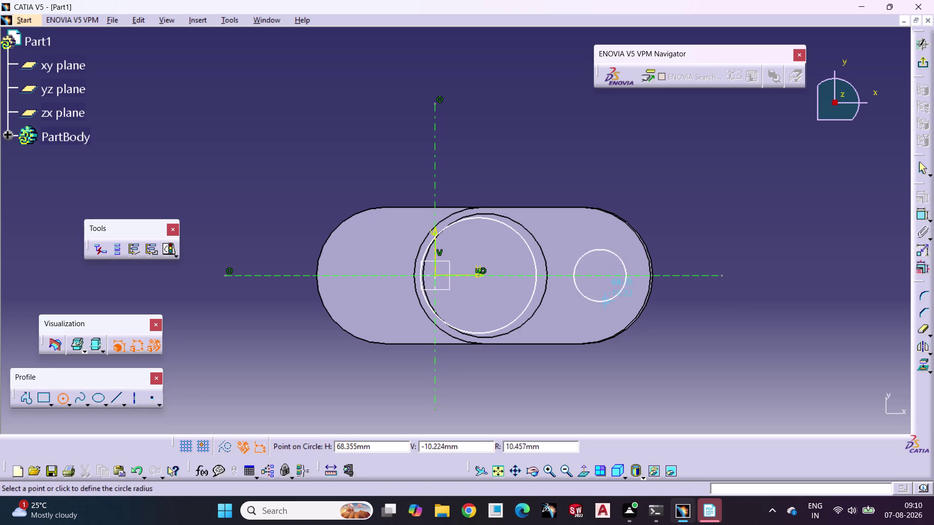
click(601, 325)
click(663, 340)
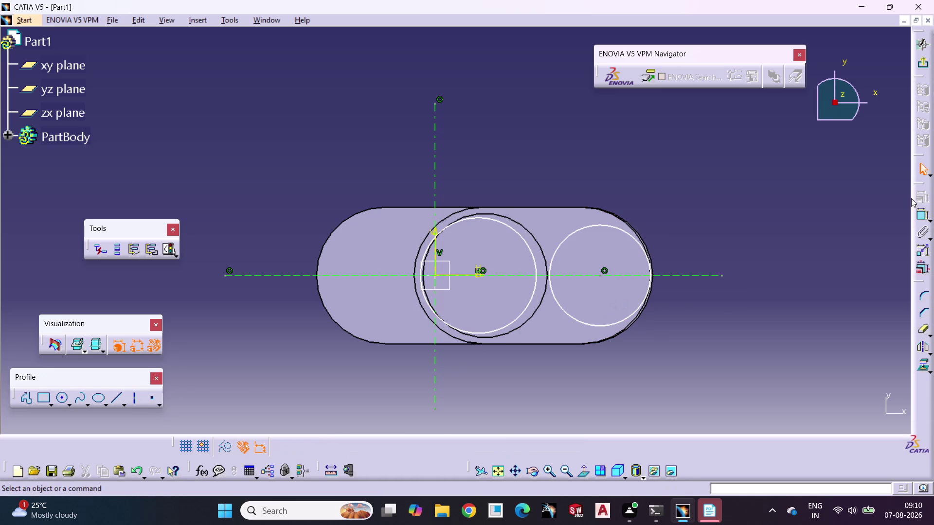
click(925, 214)
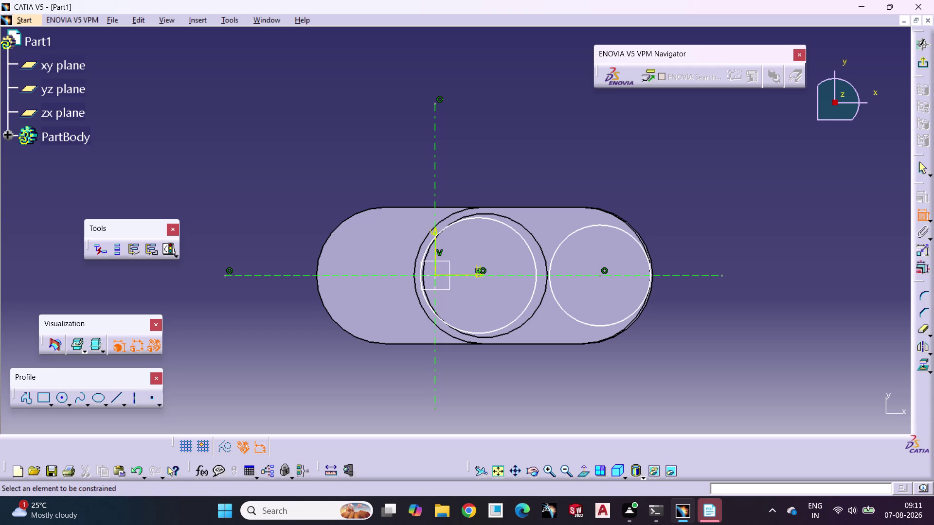
click(592, 325)
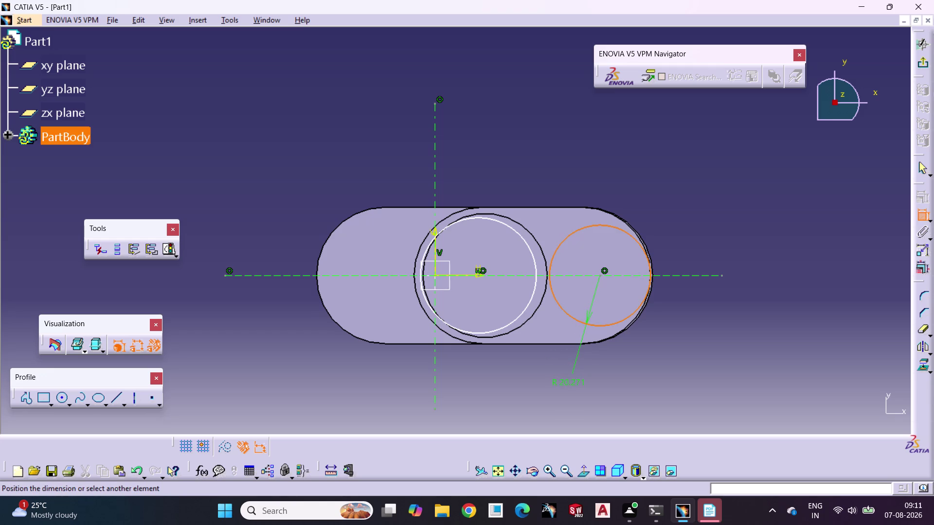
click(568, 385)
double_click(568, 385)
text(2)
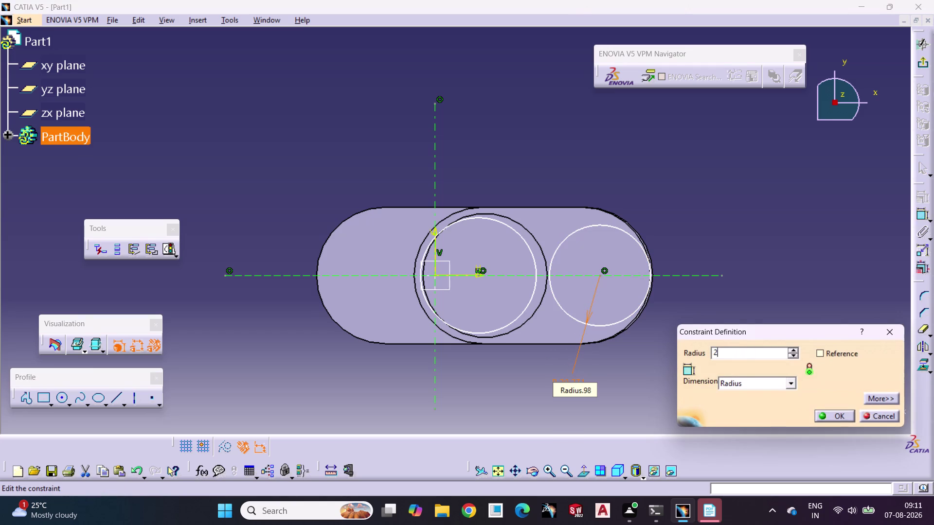
text(7.5)
key(Return)
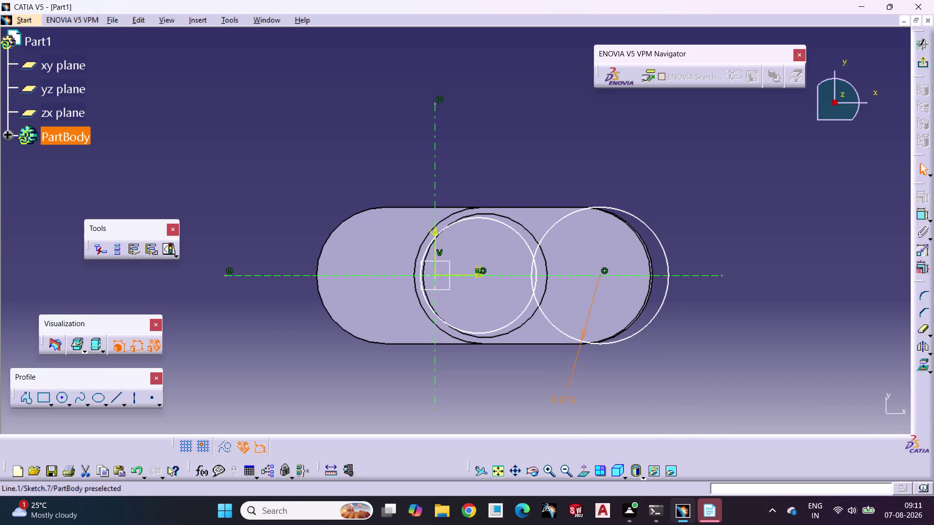
Give the circle around the pin a 27.5 mm radius as well.
click(923, 210)
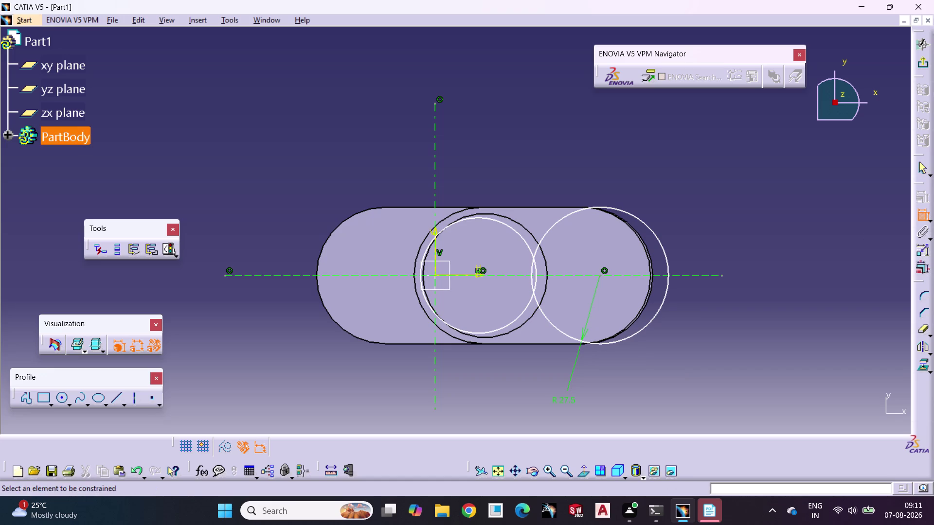
click(509, 324)
click(491, 396)
double_click(495, 396)
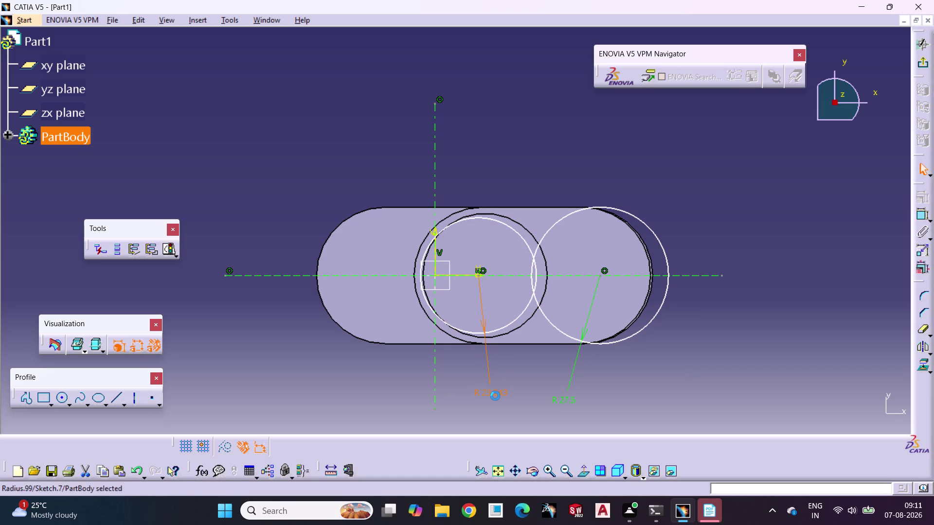
text(27.)
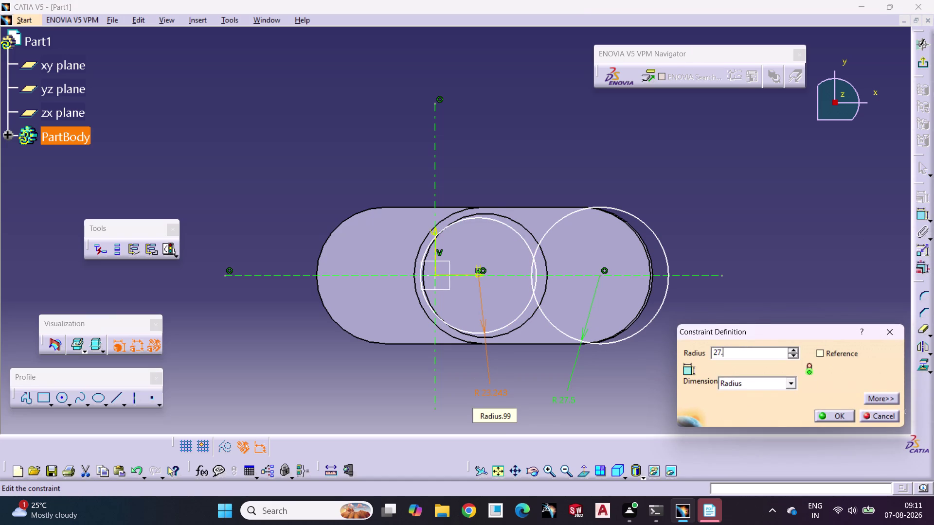
text(5)
key(Return)
click(751, 304)
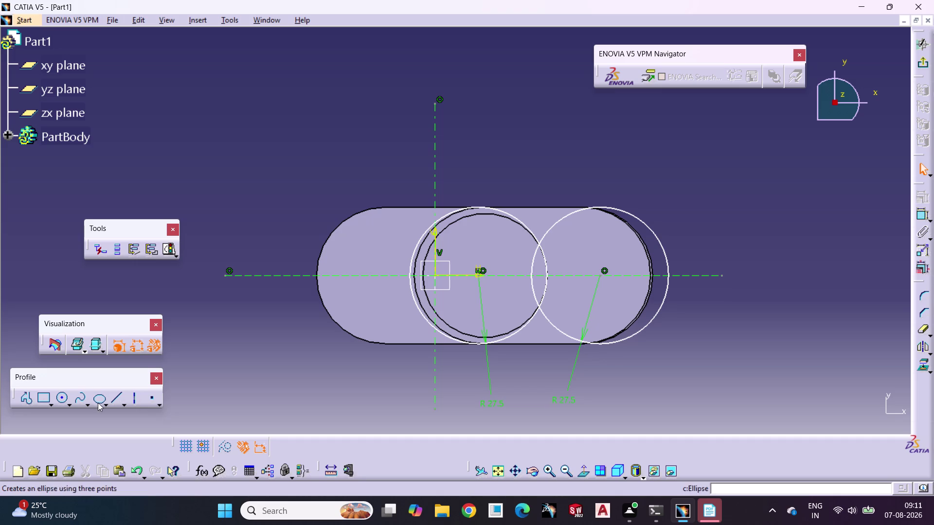
Start a constraint between the two circles, then cancel it.
click(922, 215)
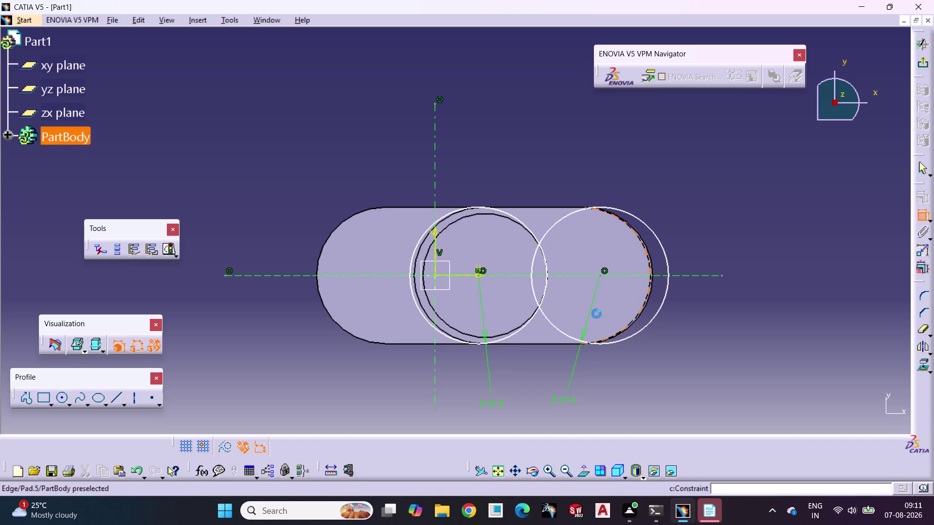
click(601, 276)
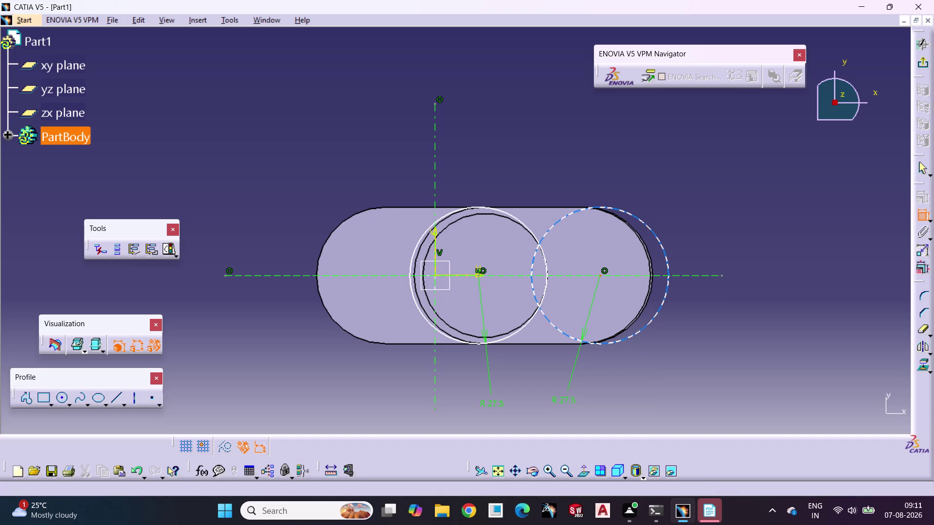
click(479, 276)
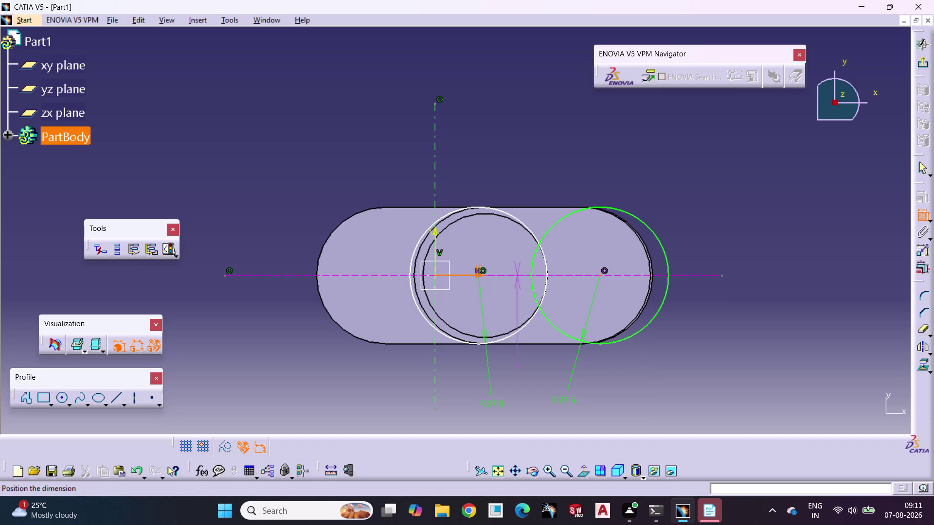
key(Escape)
key(Escape)
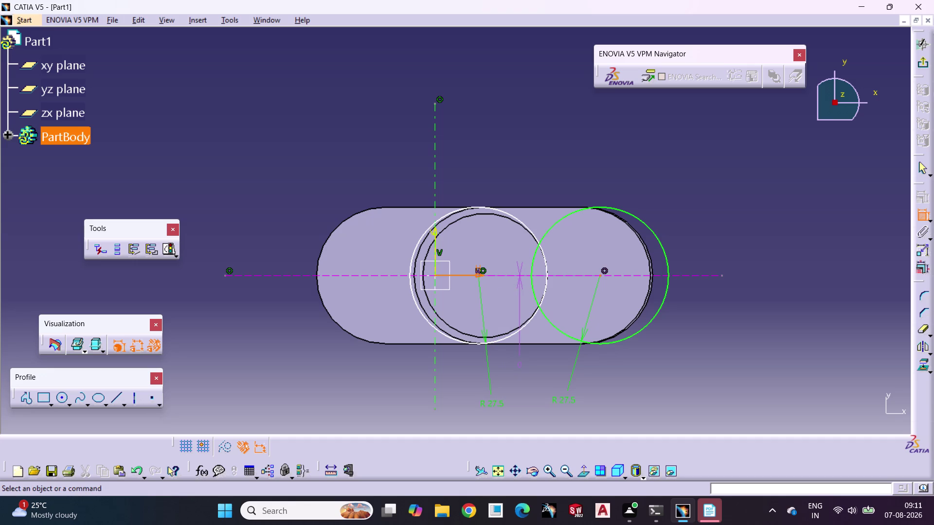
Dimension the distance between the two circle centres as 40 mm.
click(924, 216)
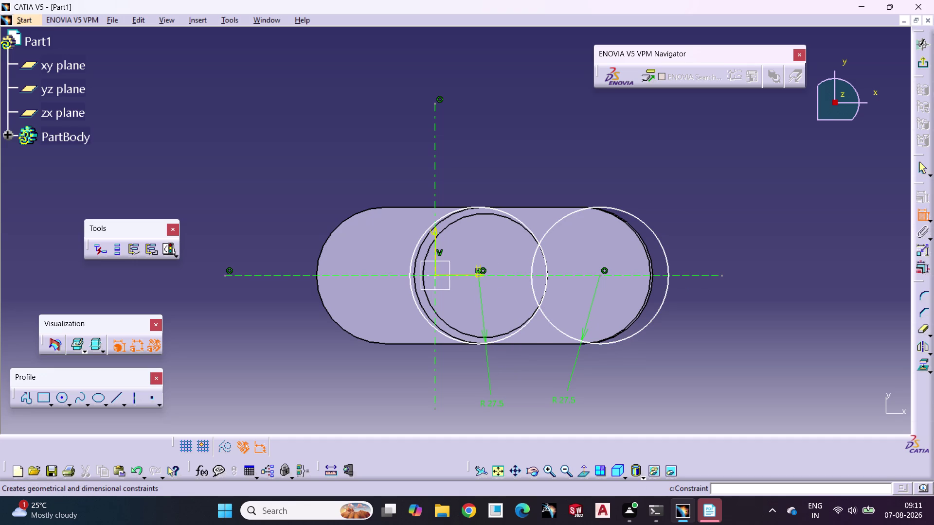
click(479, 277)
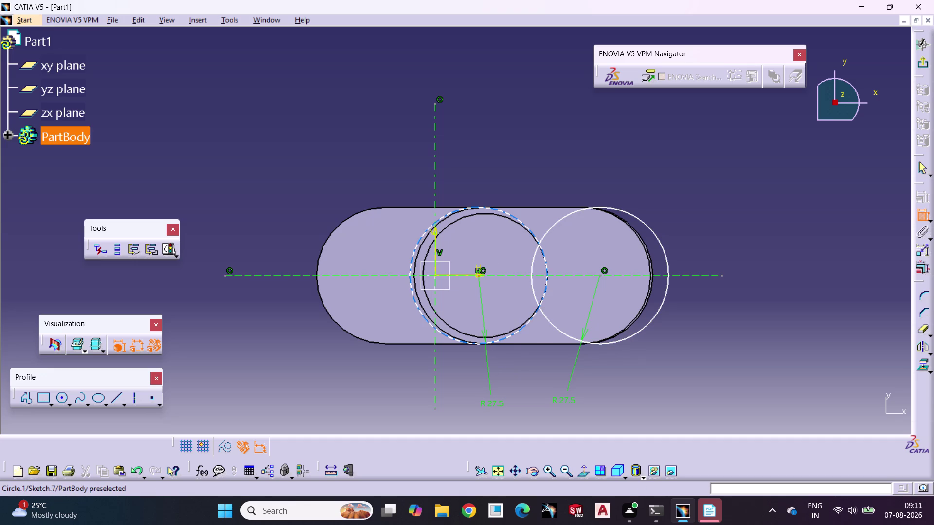
click(599, 277)
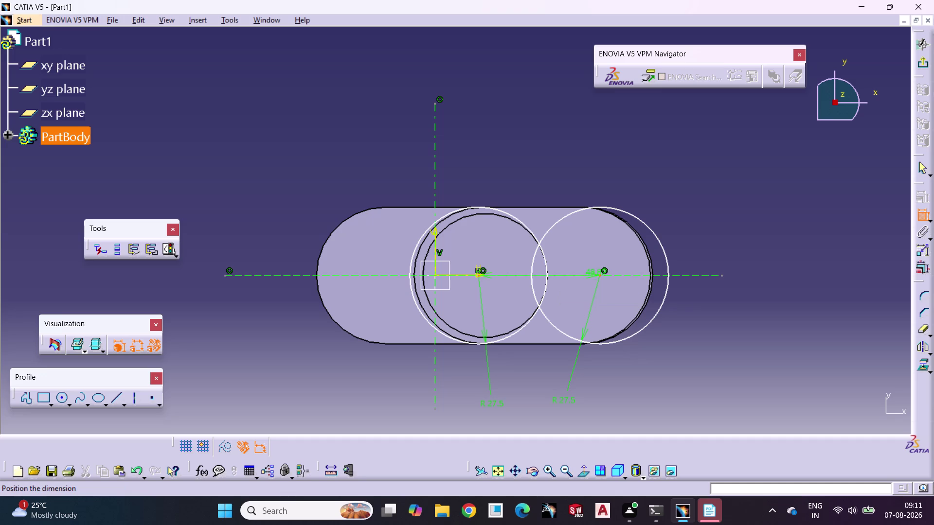
click(533, 161)
double_click(533, 161)
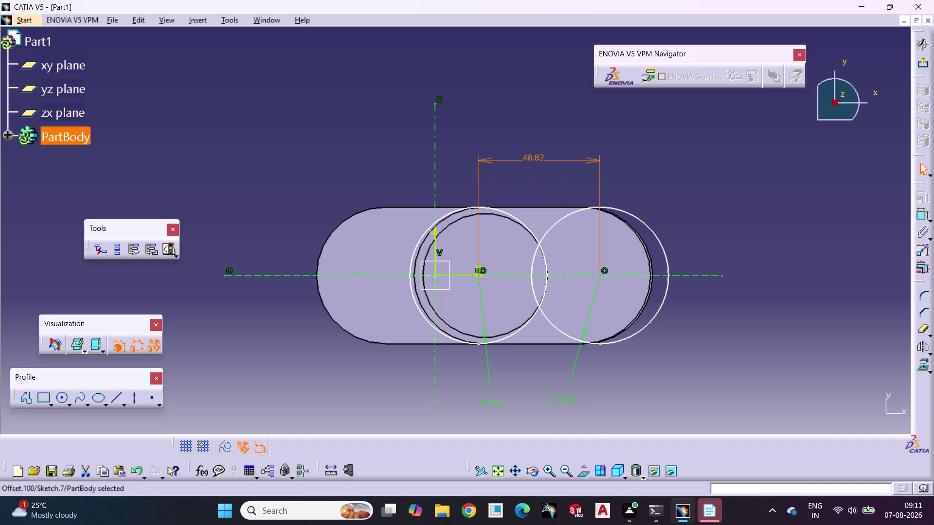
double_click(533, 161)
text(4)
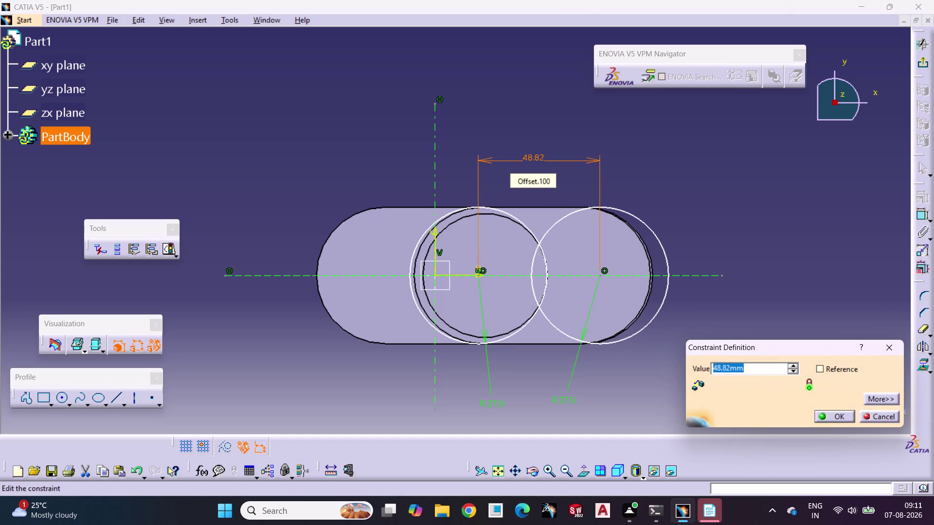
text(0)
key(Return)
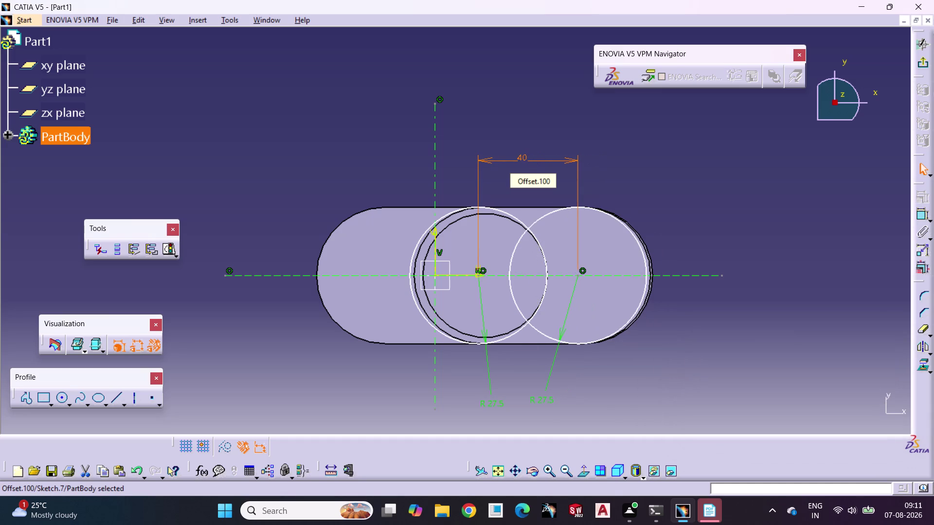
Nudge the dimensioned circles slightly sideways.
click(688, 157)
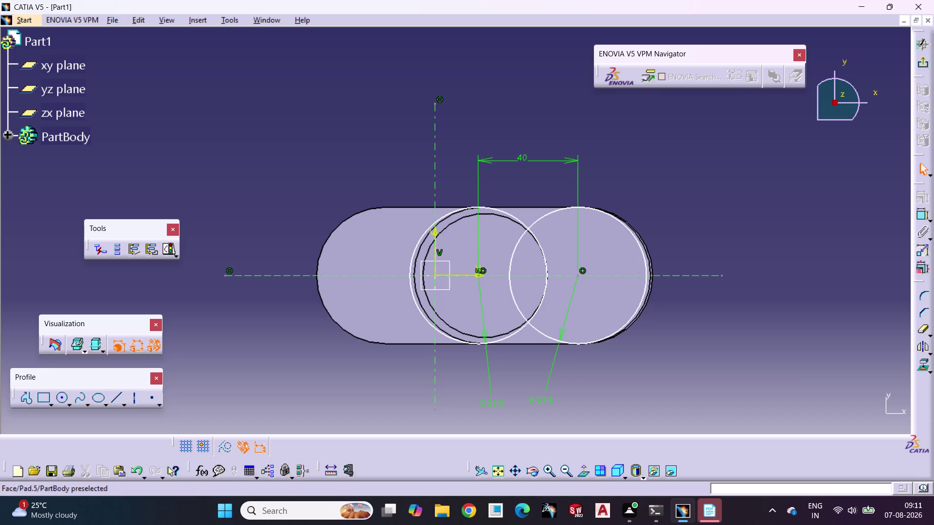
drag(578, 276, 581, 273)
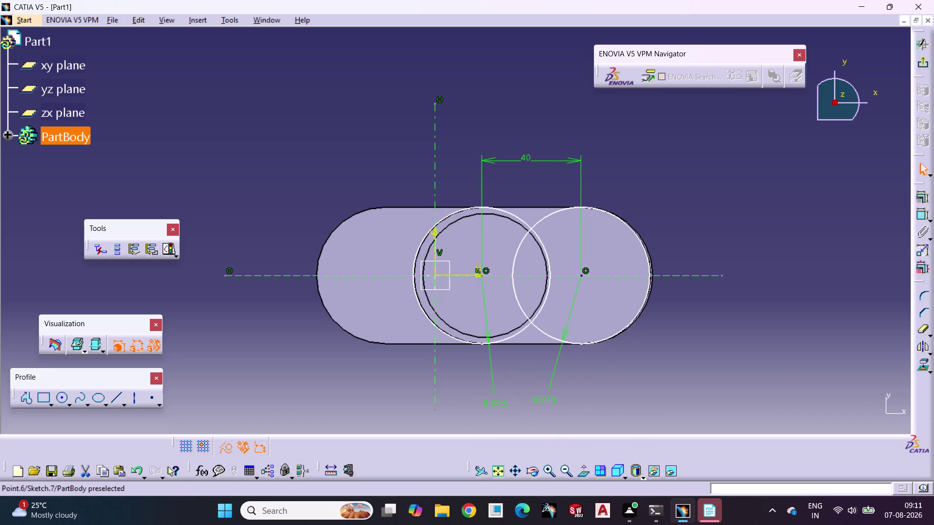
drag(581, 273, 581, 278)
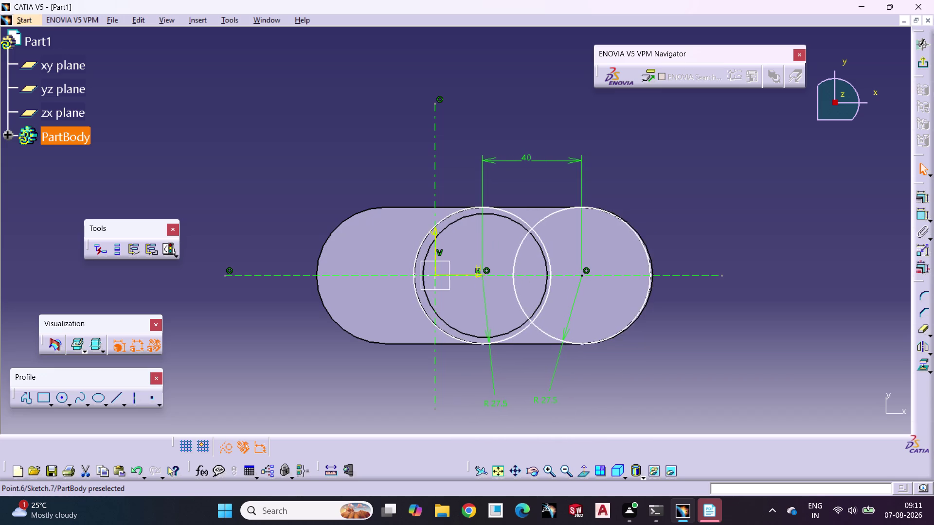
drag(581, 278, 582, 278)
drag(582, 278, 583, 275)
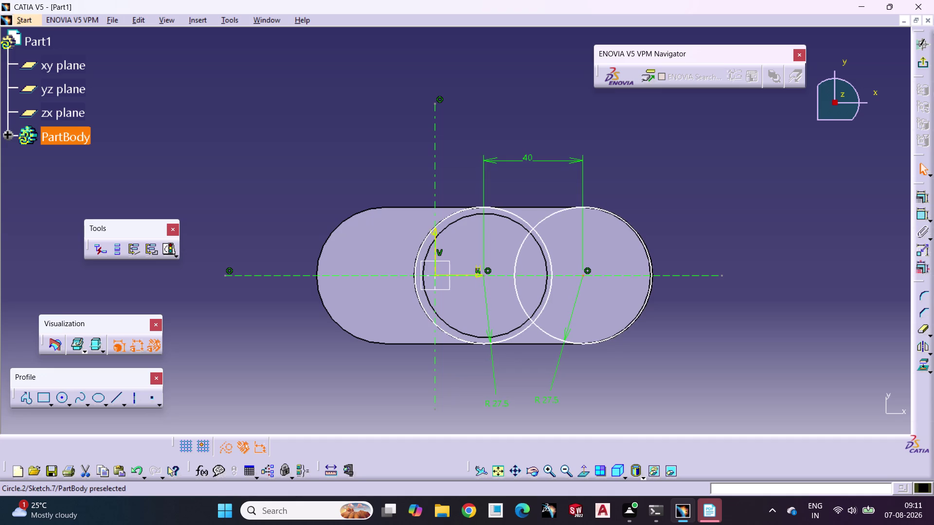
click(722, 226)
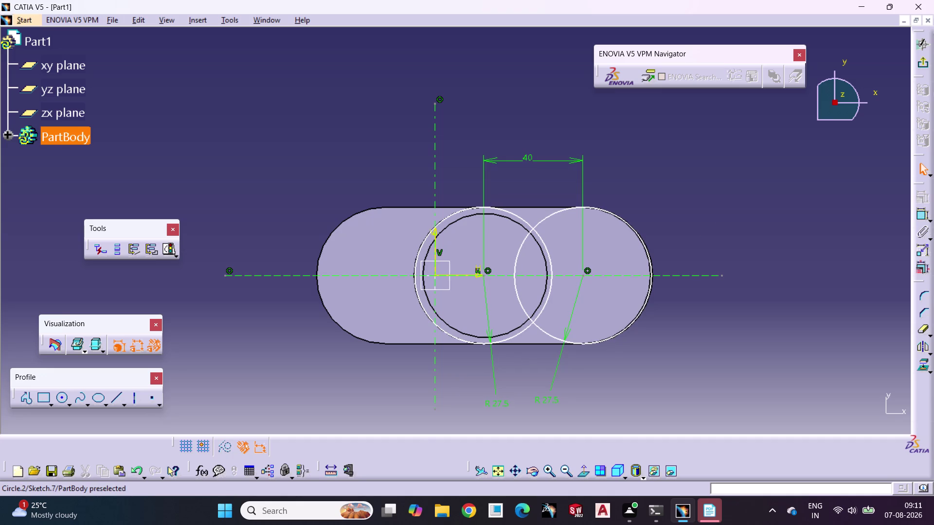
Draw a horizontal line beneath the two circles.
drag(116, 398, 123, 394)
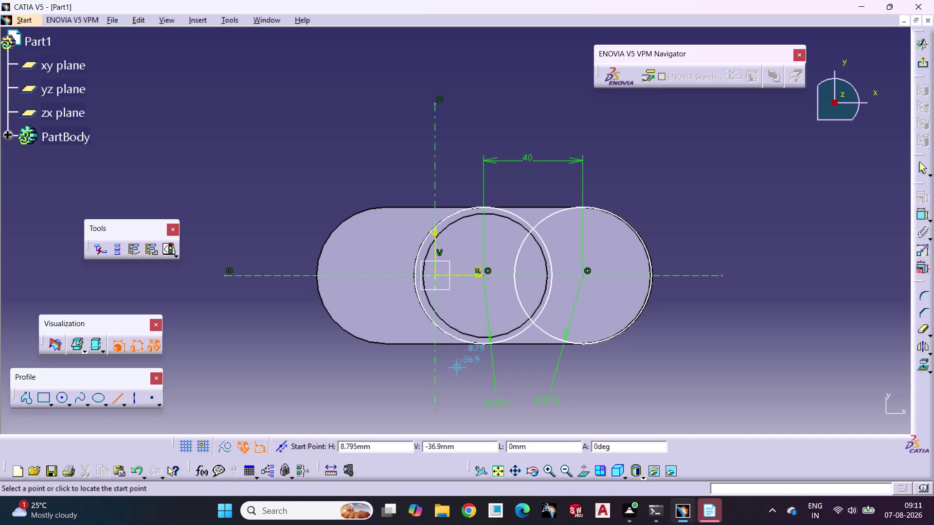
drag(394, 361, 441, 366)
click(699, 362)
click(704, 391)
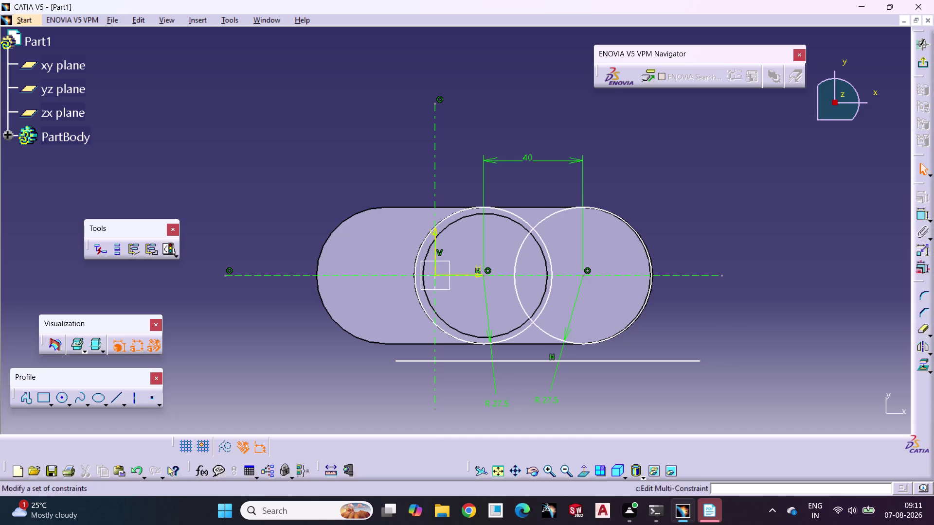
Constrain the line tangent to the right-hand R27.5 circle.
click(664, 361)
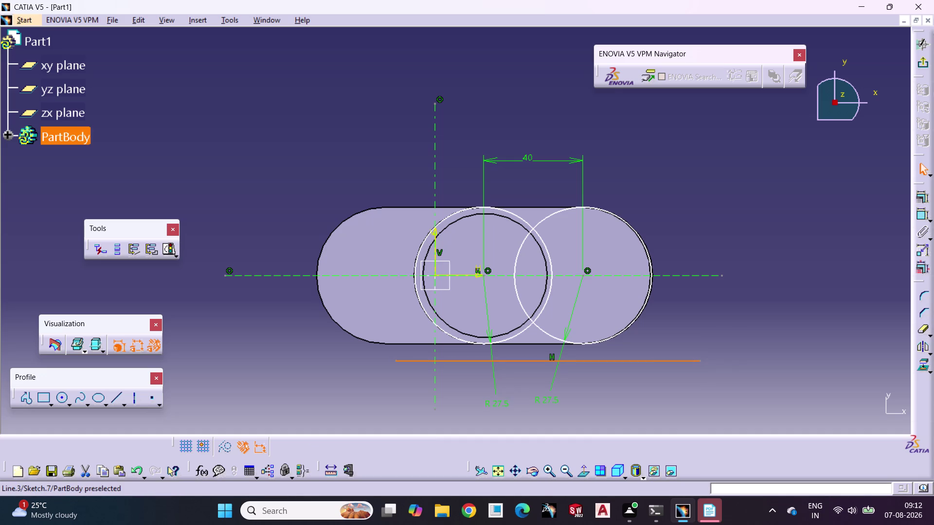
click(634, 319)
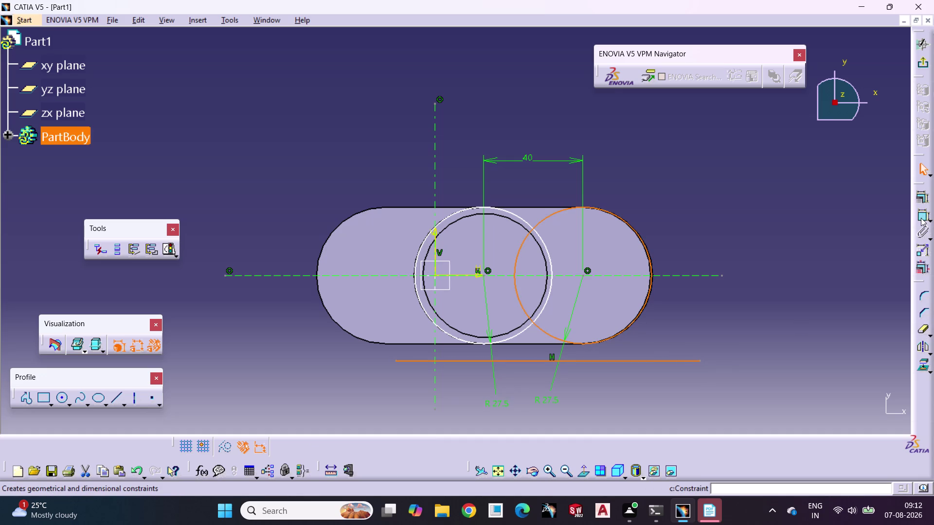
click(920, 218)
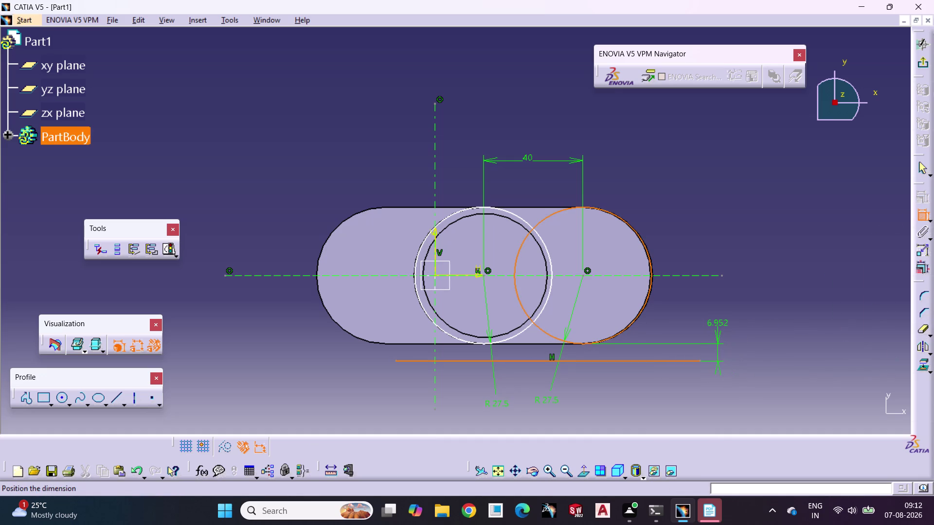
key(Escape)
key(Escape)
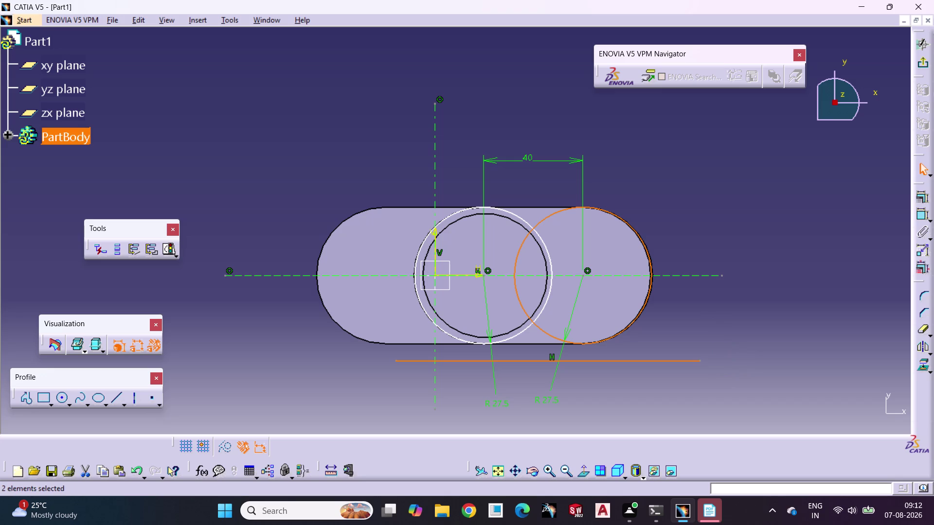
click(922, 197)
click(867, 323)
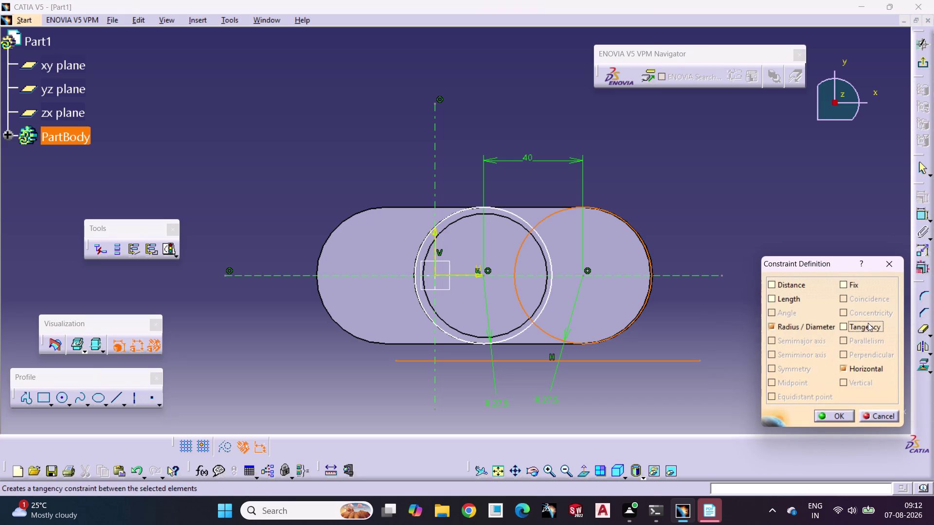
click(833, 411)
click(701, 427)
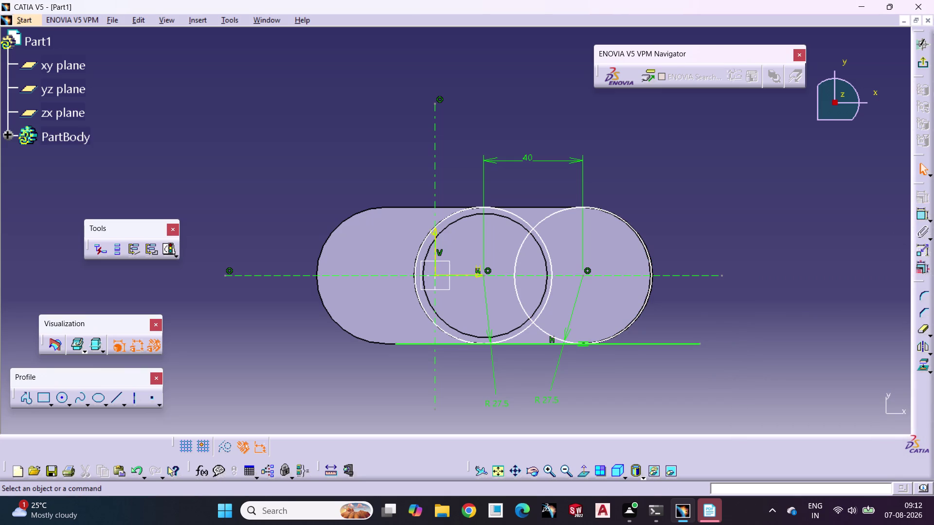
click(923, 325)
click(680, 345)
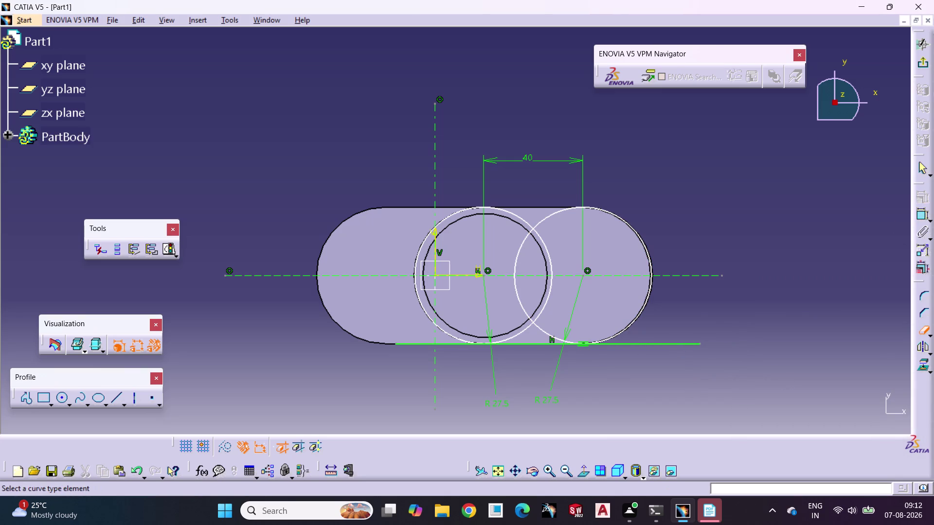
Trim the bottom line's overhangs back to the two circles.
click(680, 341)
click(922, 332)
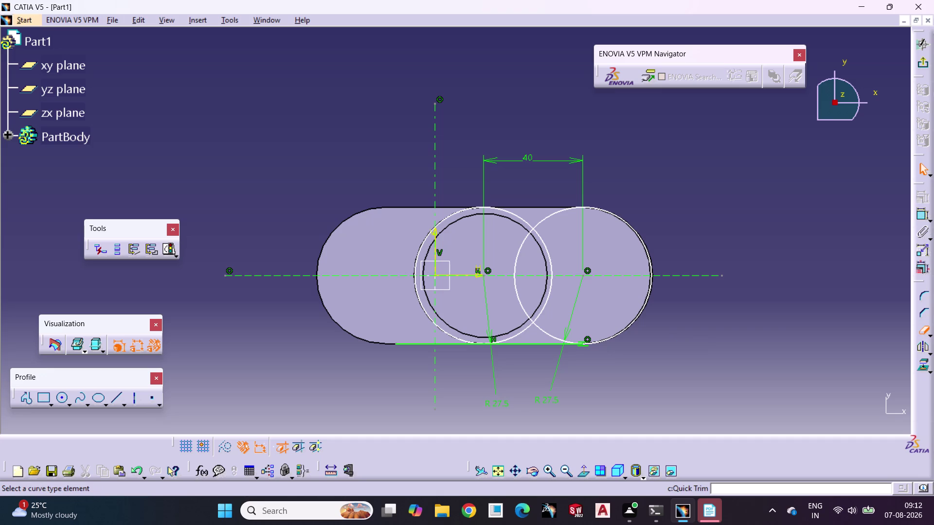
click(414, 344)
click(704, 400)
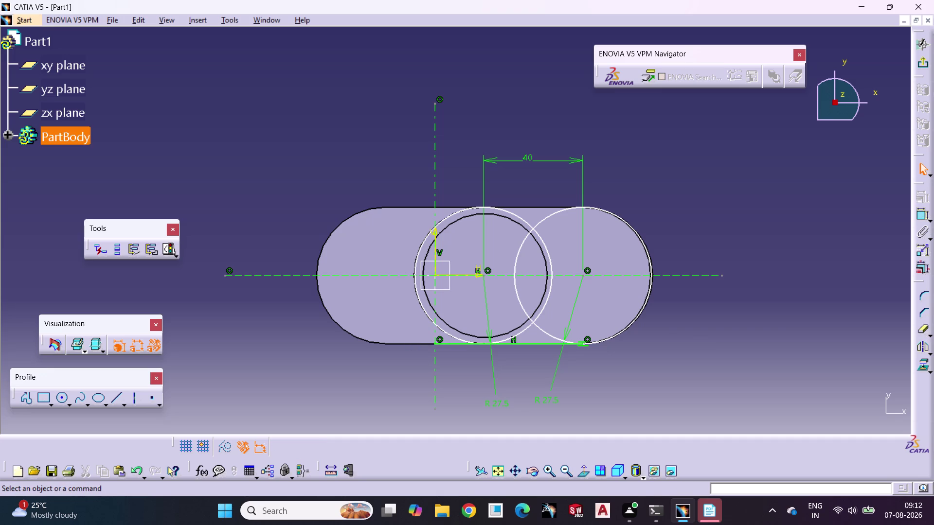
click(922, 331)
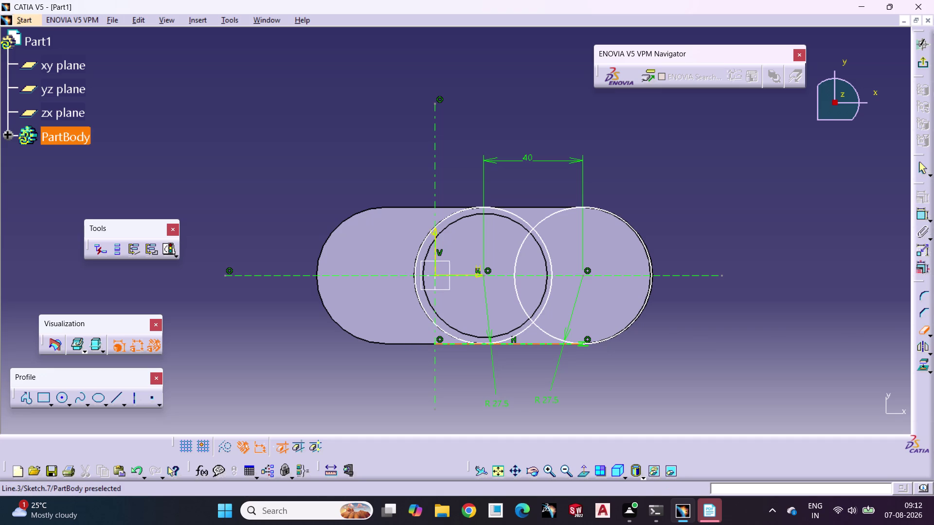
click(438, 345)
click(780, 382)
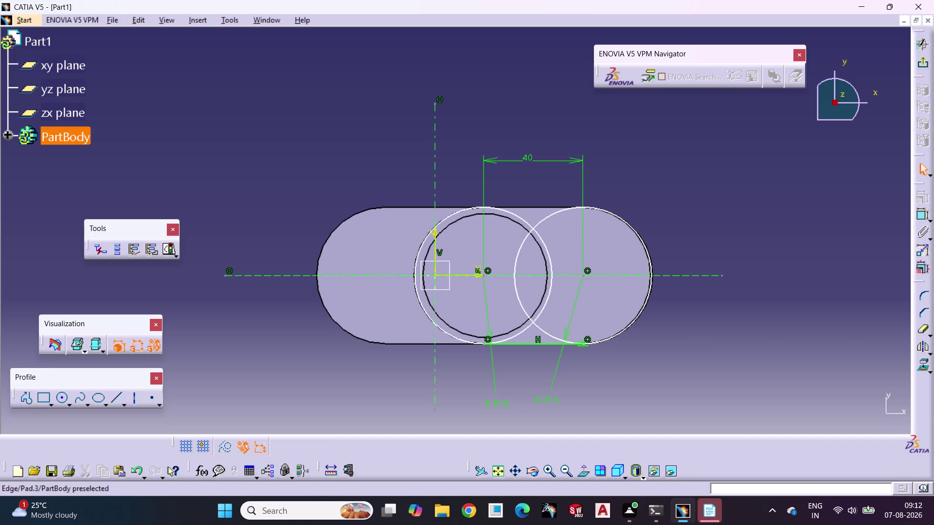
Mirror the bottom line about the horizontal axis to form the top line.
click(529, 346)
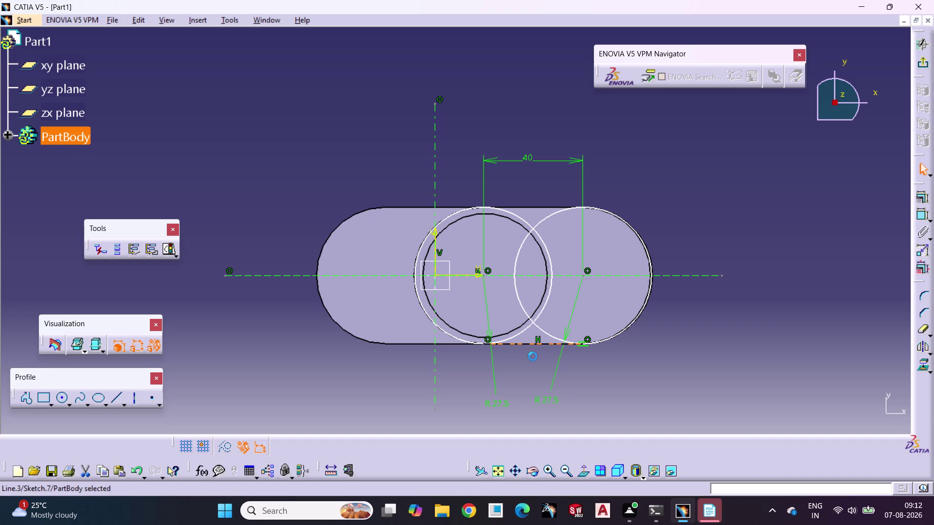
click(923, 350)
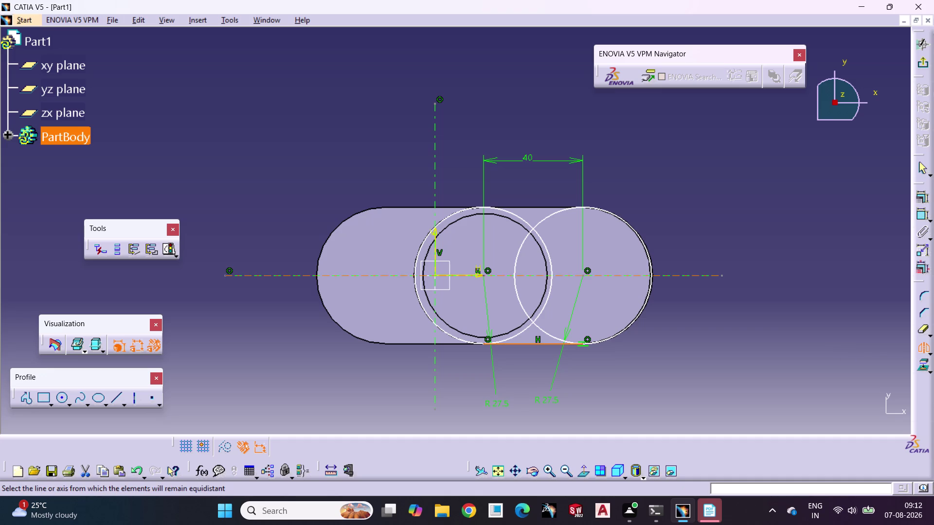
click(690, 274)
click(703, 354)
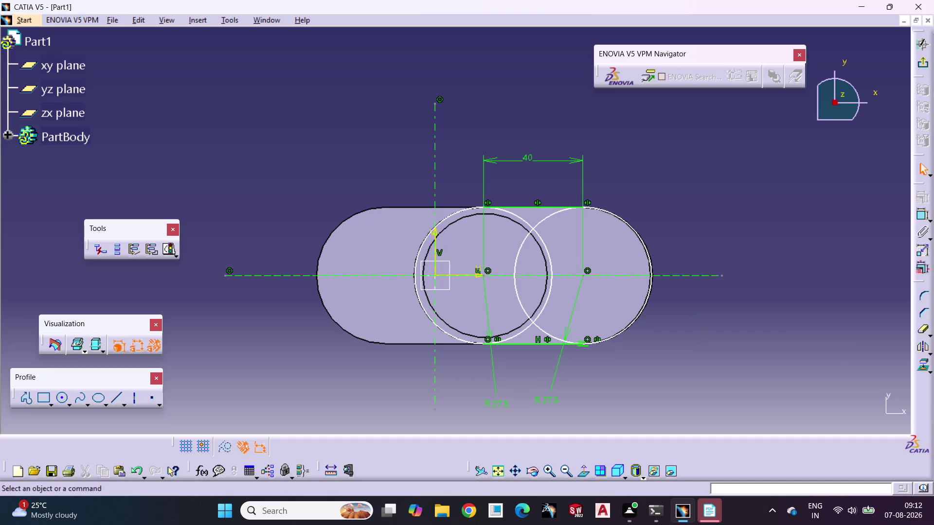
Trim away the inner arcs of the right-hand circle.
click(920, 332)
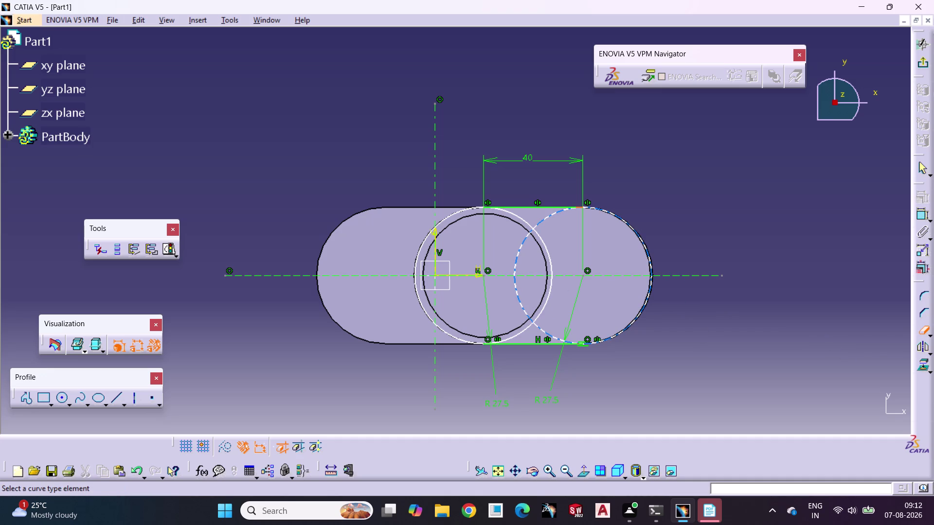
click(532, 327)
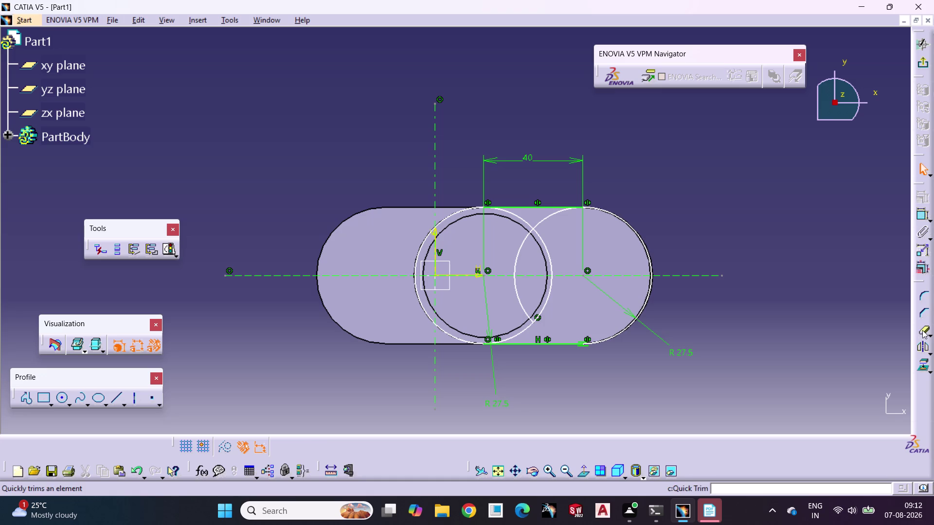
click(922, 330)
click(548, 218)
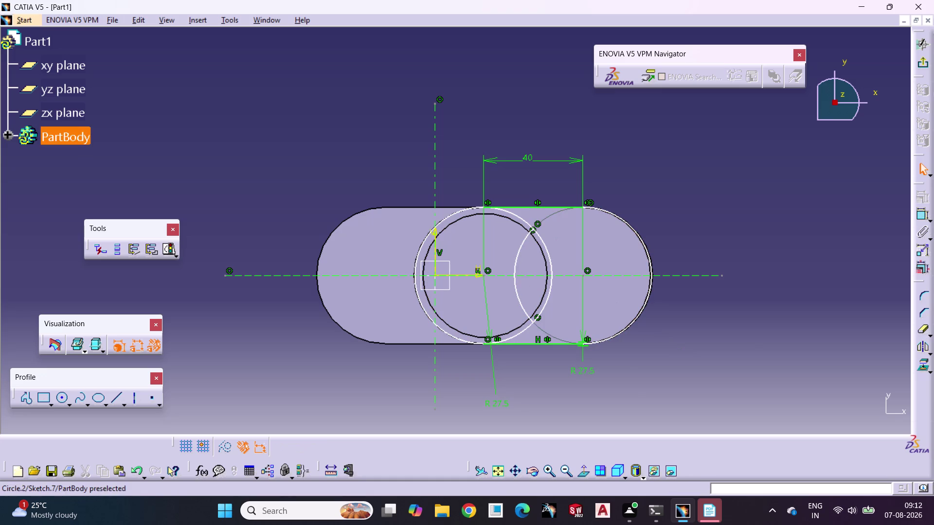
click(923, 327)
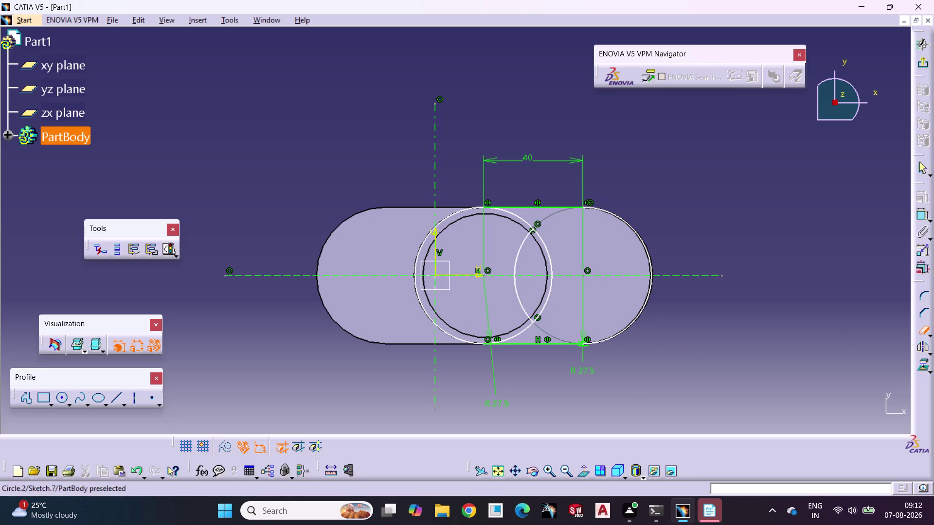
click(548, 294)
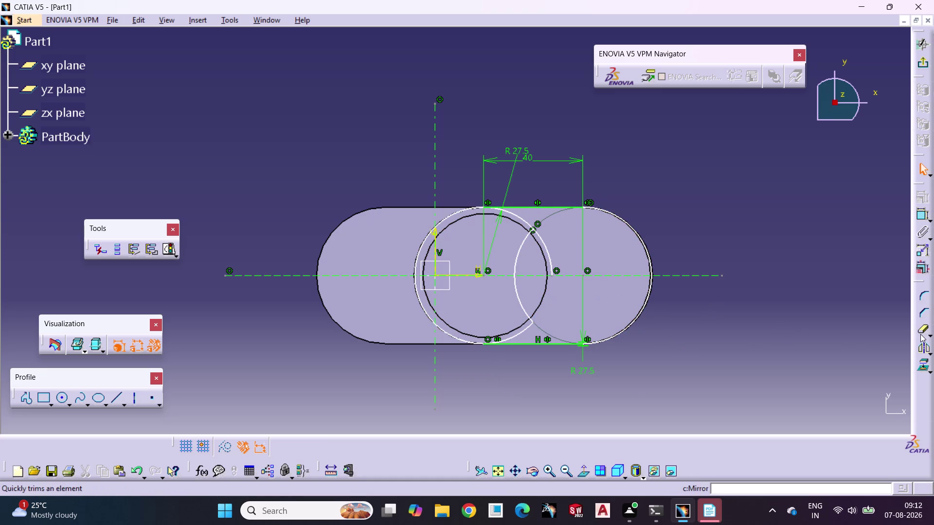
click(923, 330)
click(522, 259)
Trim the leftover arcs inside the slot and move the R27.5 dimension clear.
click(516, 260)
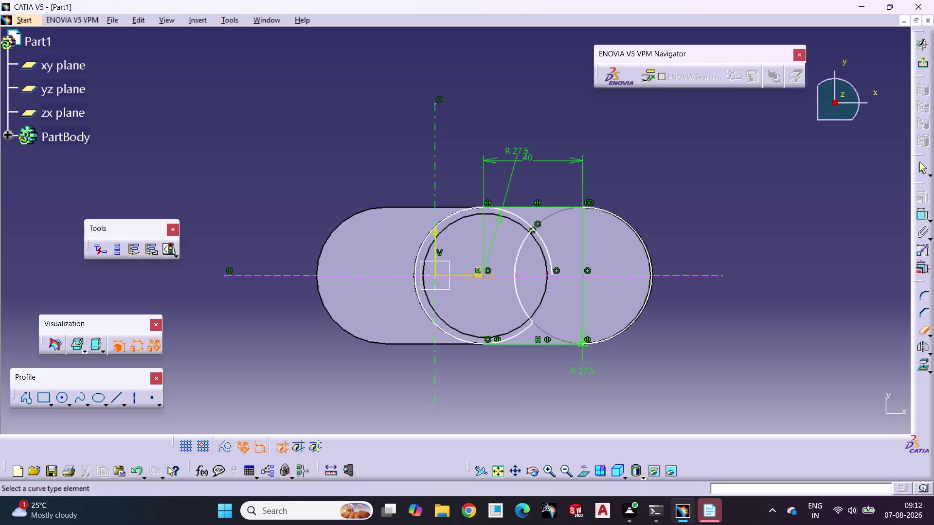
click(921, 328)
click(540, 236)
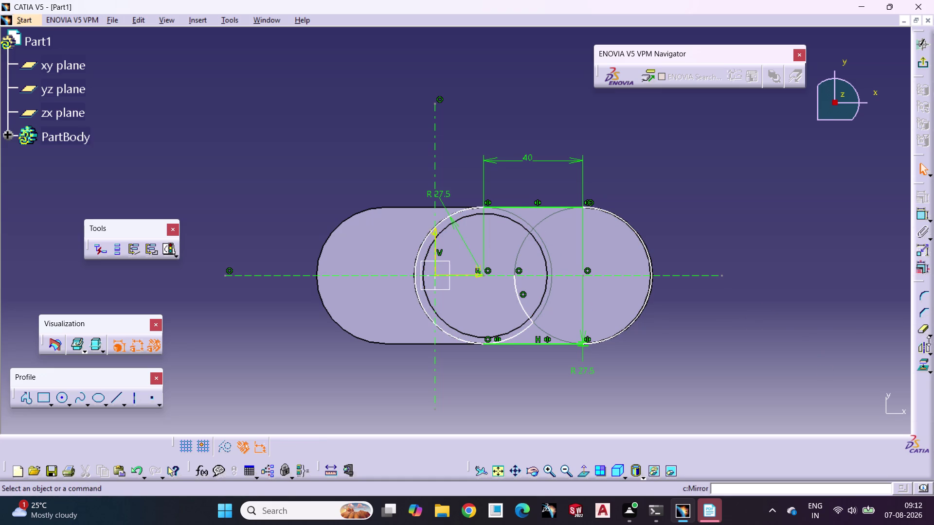
click(920, 331)
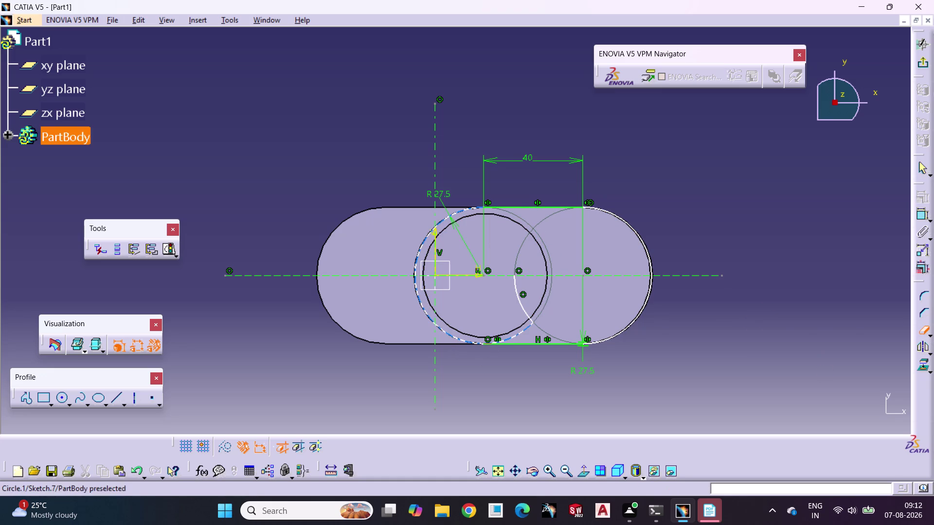
click(514, 335)
click(922, 331)
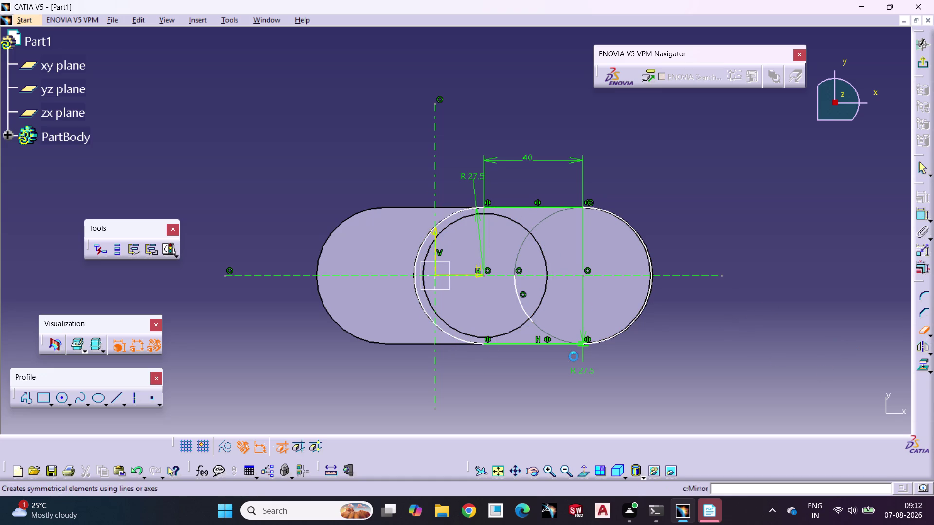
click(522, 307)
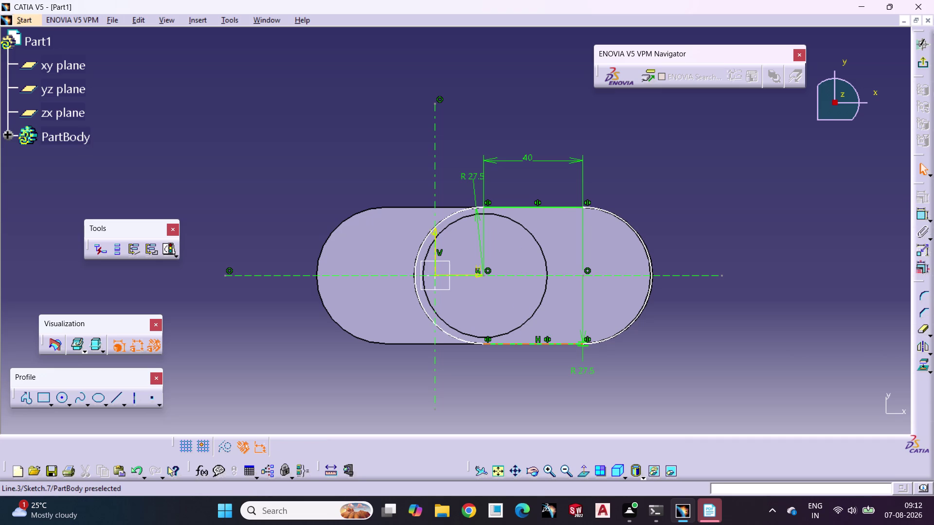
click(510, 398)
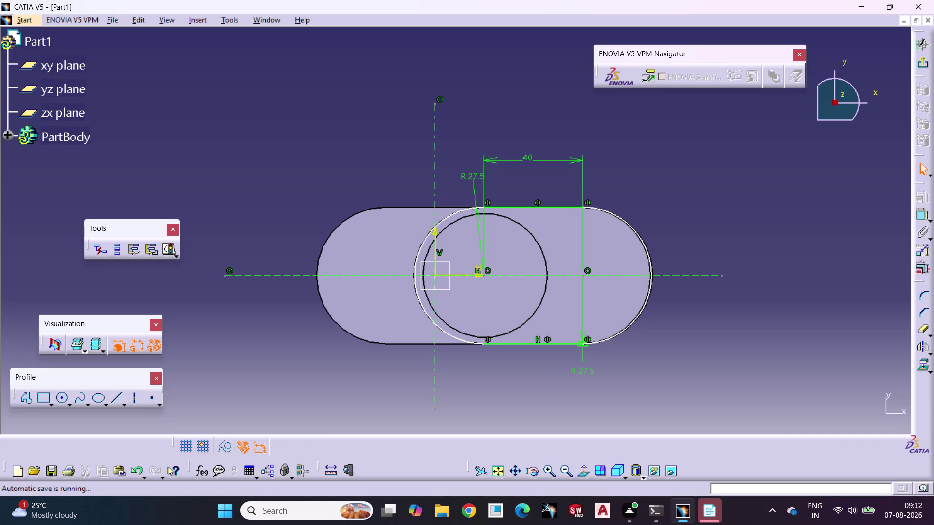
drag(473, 183, 317, 219)
click(378, 169)
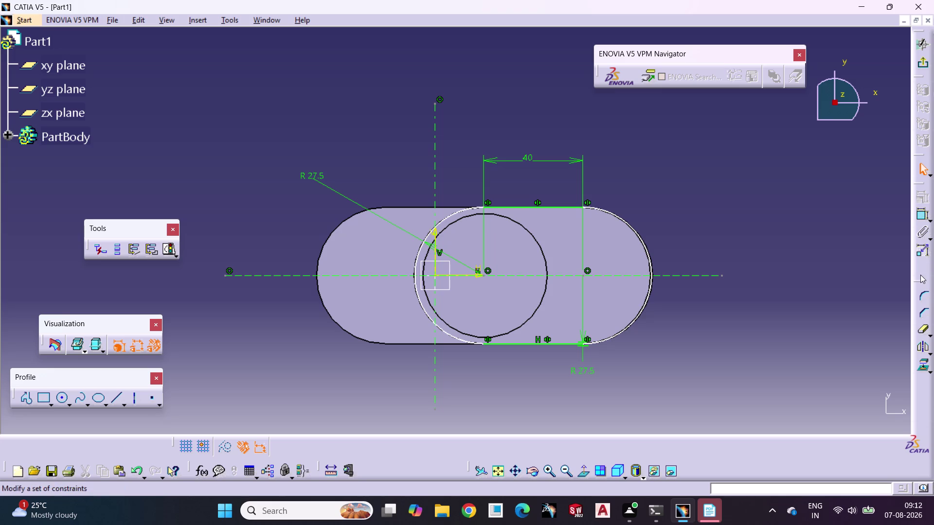
Place a first length dimension between the slot's right and left end arcs.
click(919, 216)
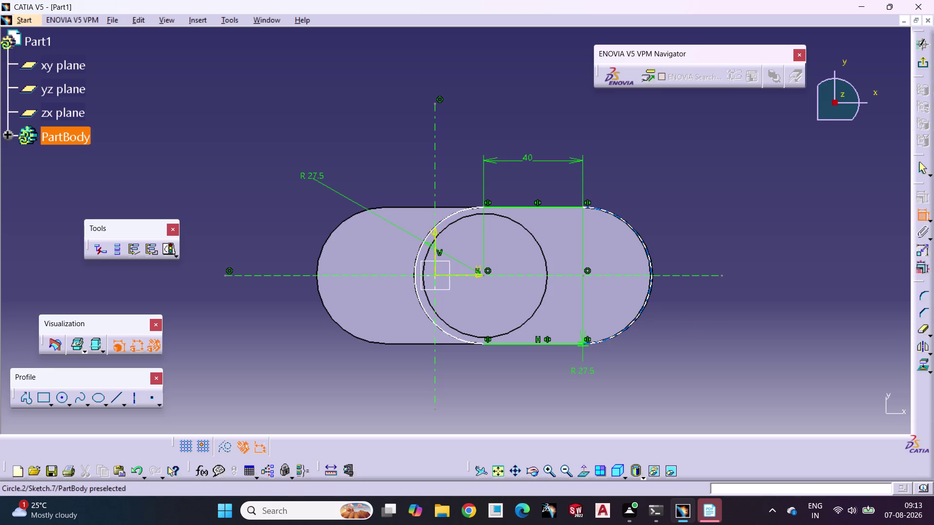
click(621, 334)
click(434, 373)
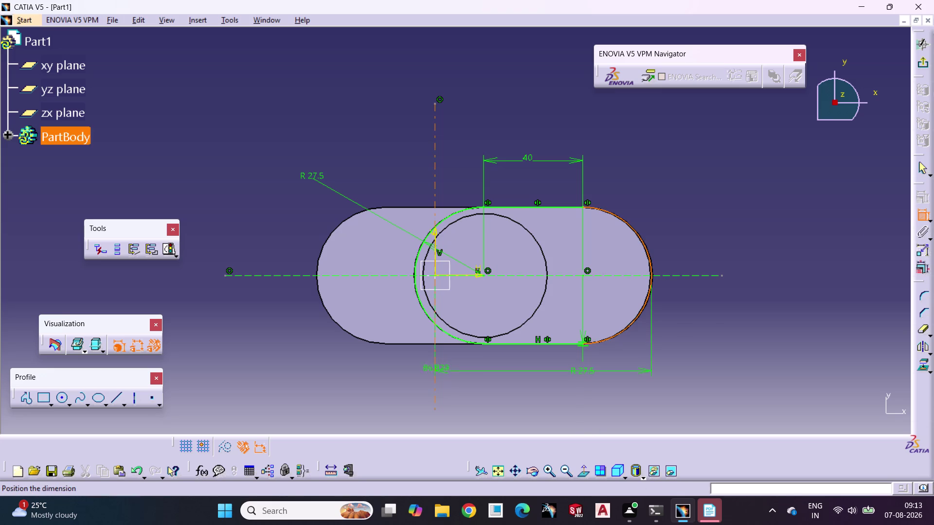
click(549, 401)
click(758, 347)
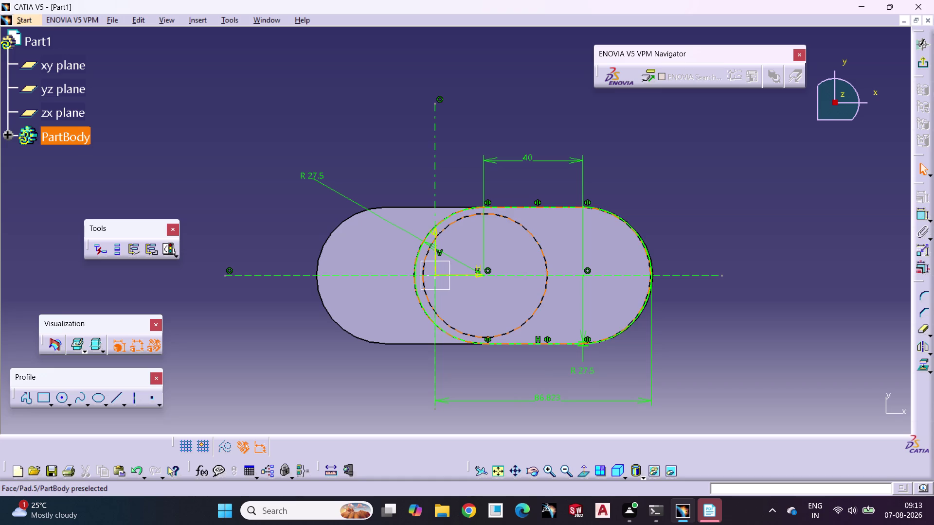
drag(582, 276, 581, 278)
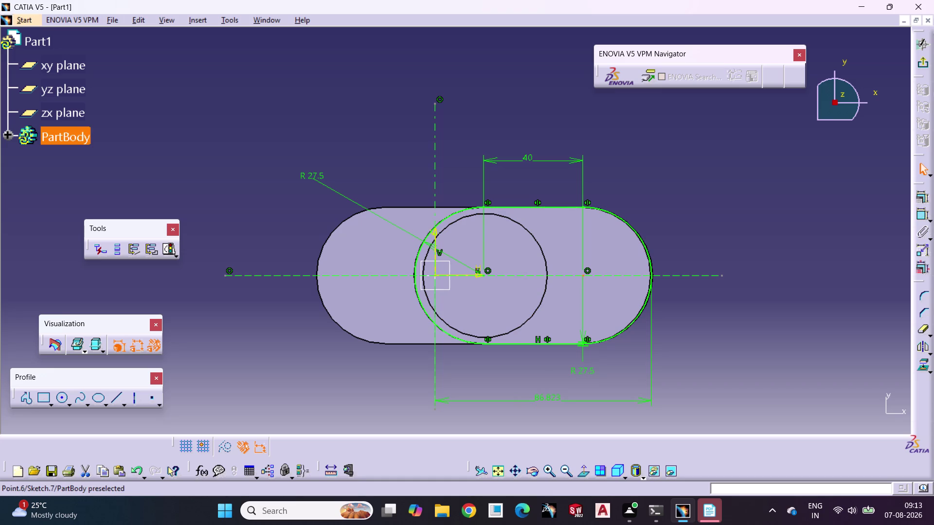
drag(581, 278, 572, 279)
drag(581, 277, 570, 280)
key(Escape)
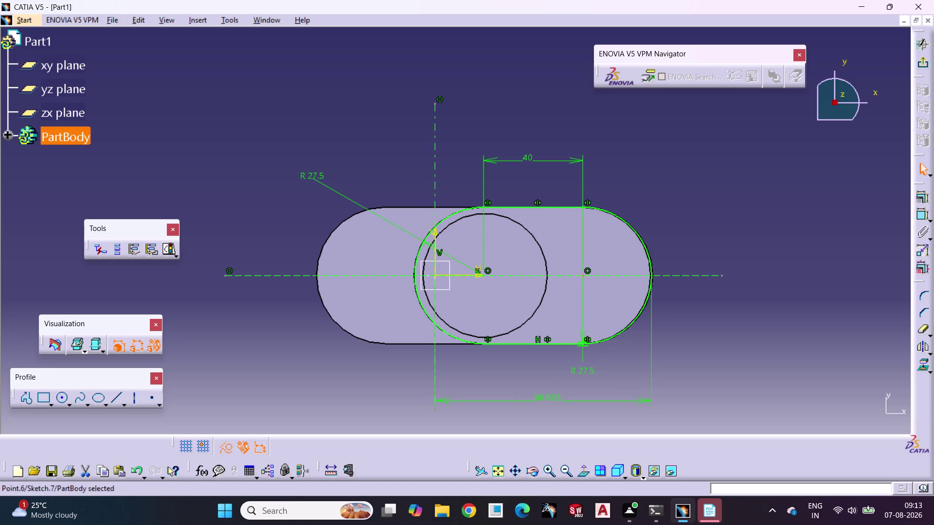
Delete the misplaced overall length dimension.
click(477, 380)
click(509, 399)
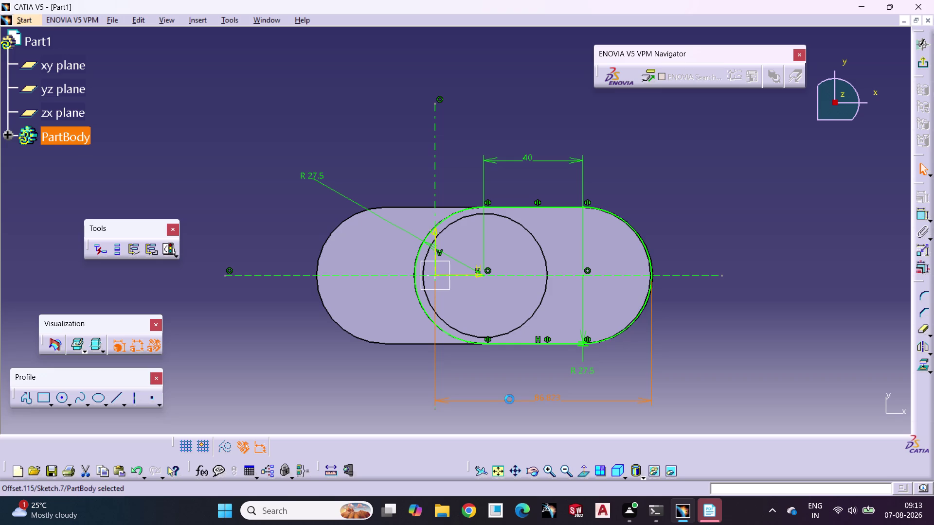
key(Delete)
click(514, 397)
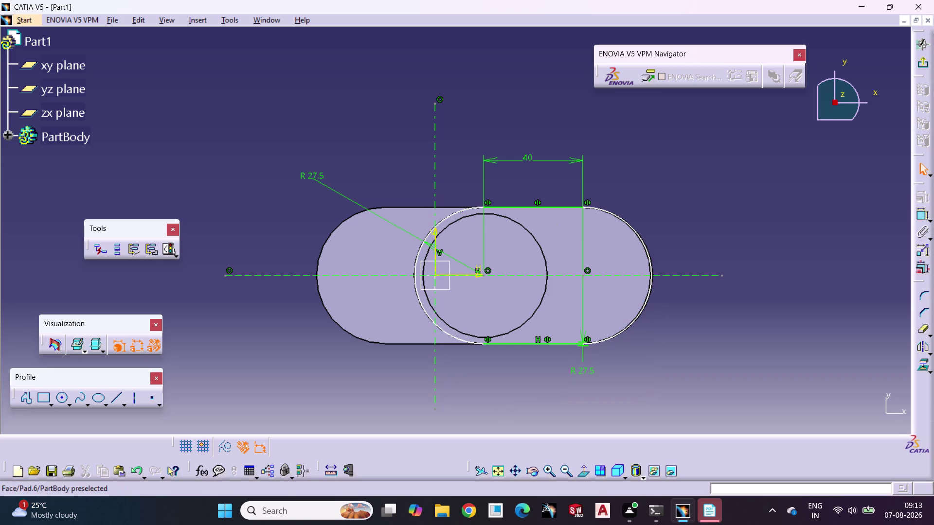
click(584, 278)
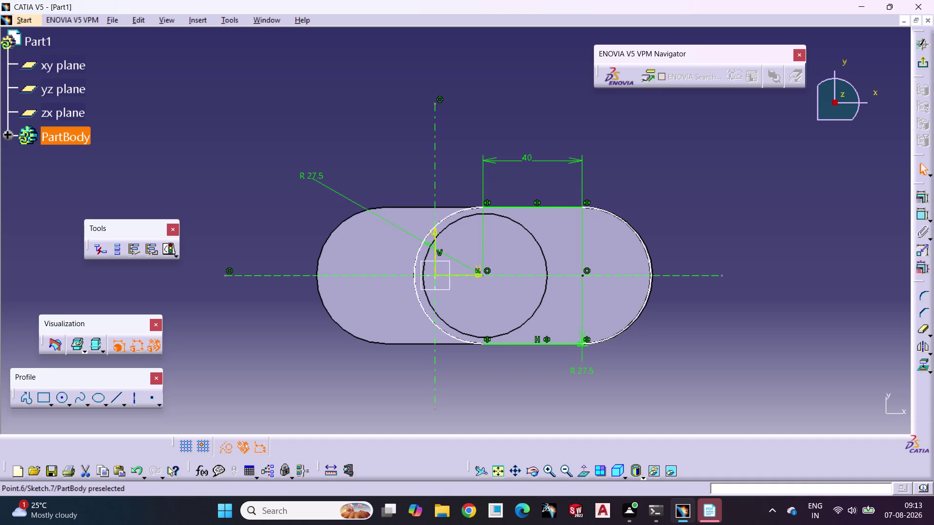
click(643, 331)
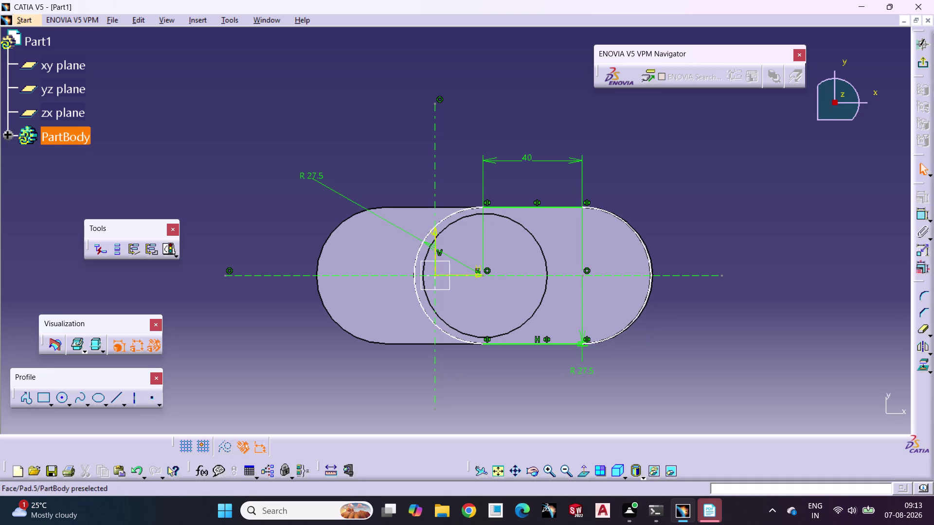
Re-dimension the slot's arc-to-arc length below it (about 86.6 mm) and confirm.
click(923, 217)
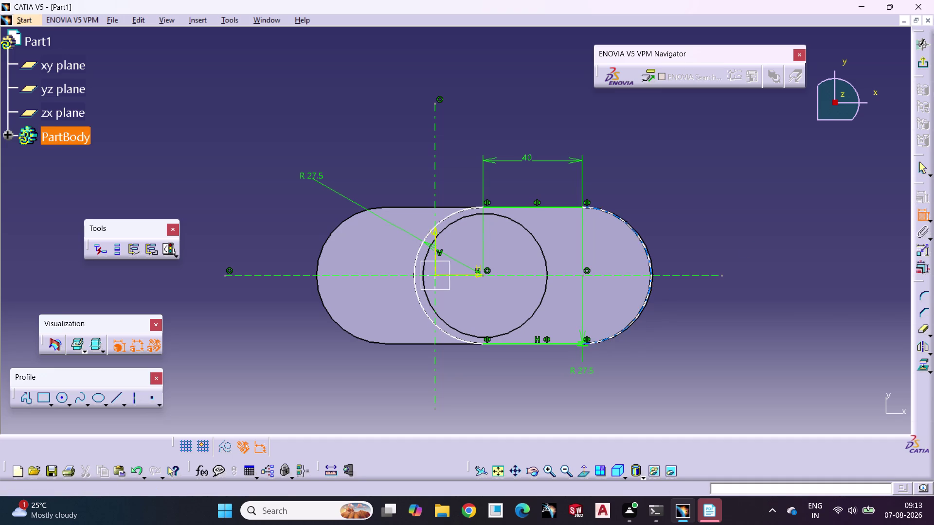
click(647, 289)
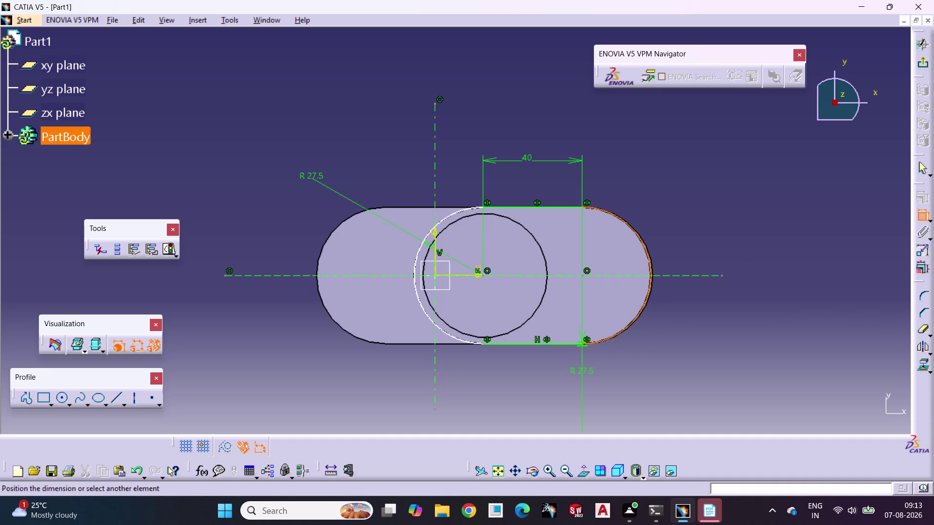
click(436, 367)
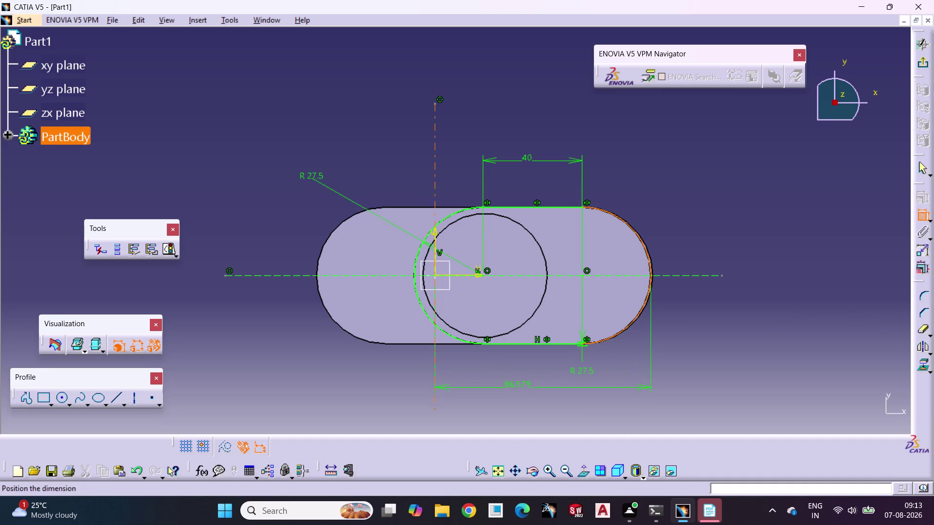
triple_click(518, 393)
double_click(516, 393)
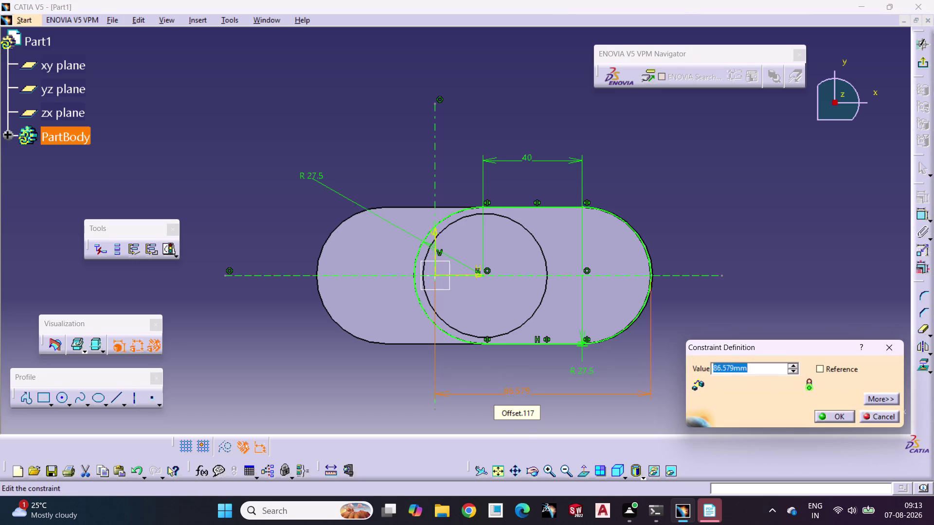
click(823, 414)
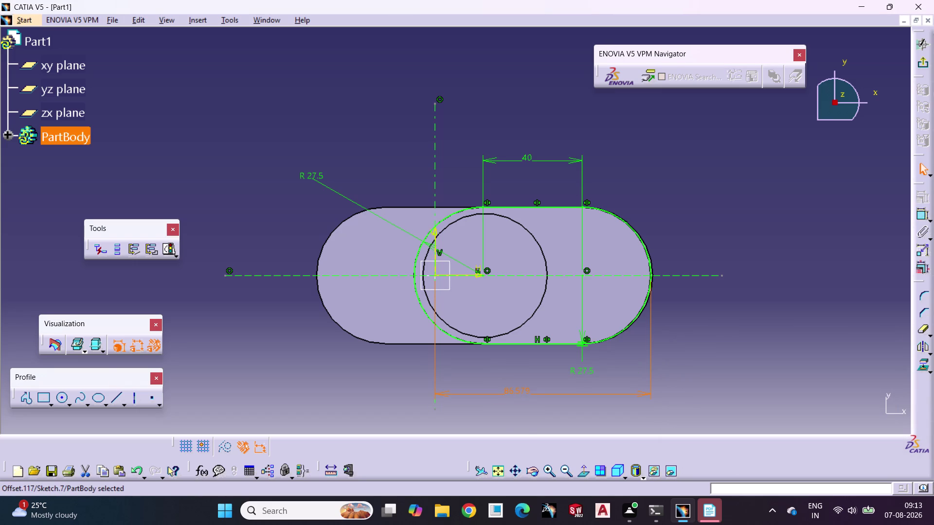
click(920, 68)
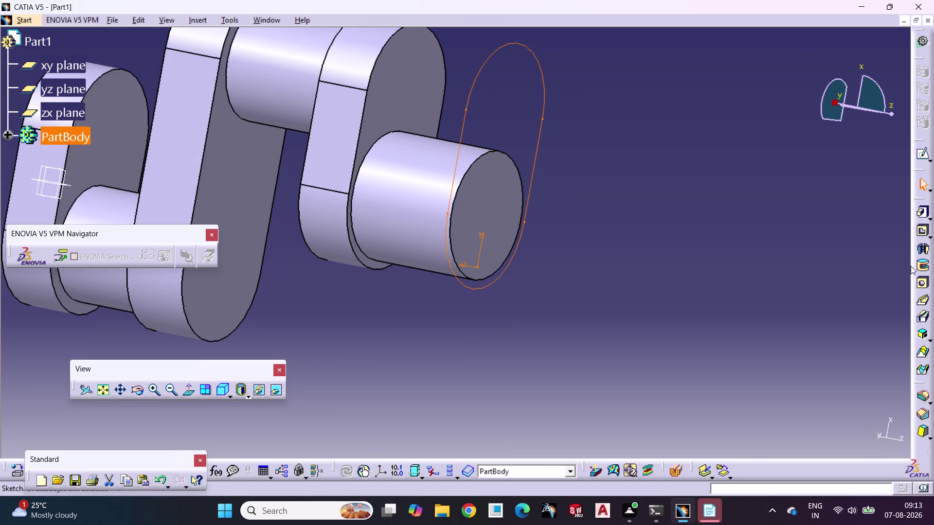
Pad Sketch.7 by 22 mm into the link block and select its end face.
click(924, 214)
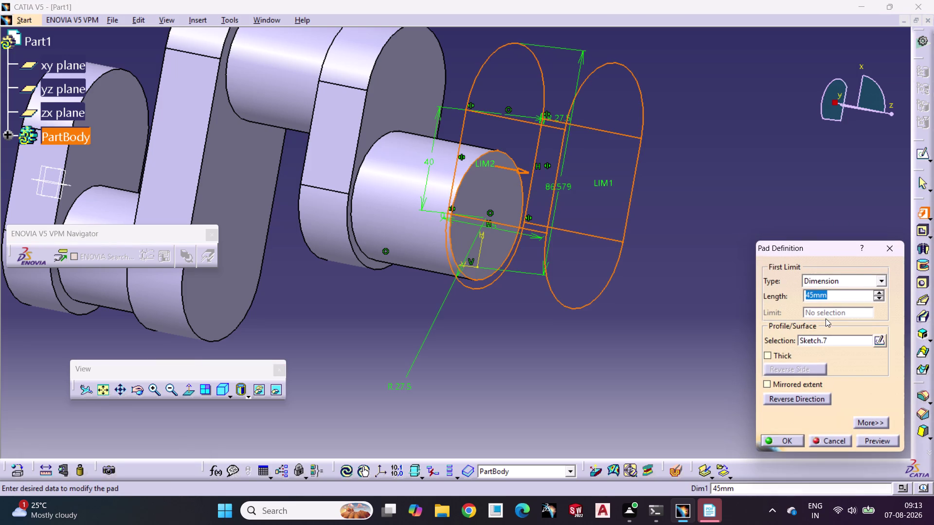
text(22)
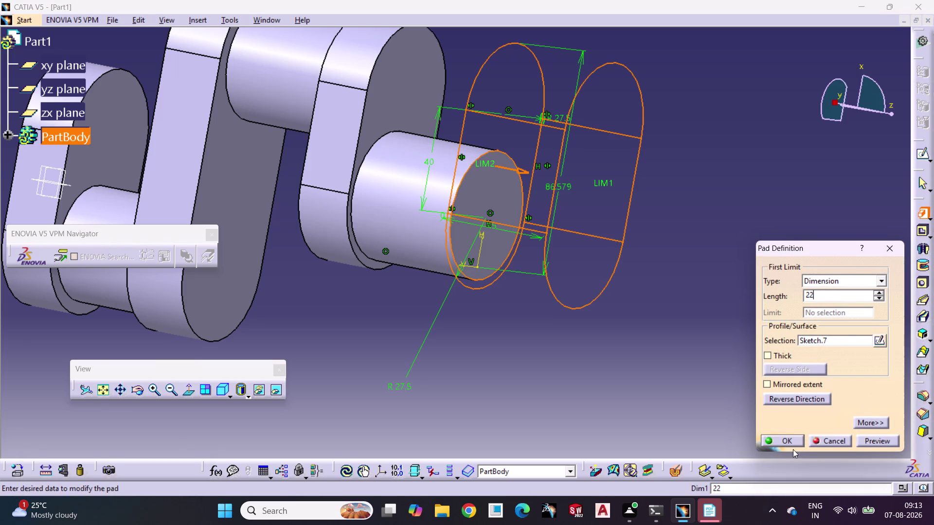
click(789, 444)
click(664, 373)
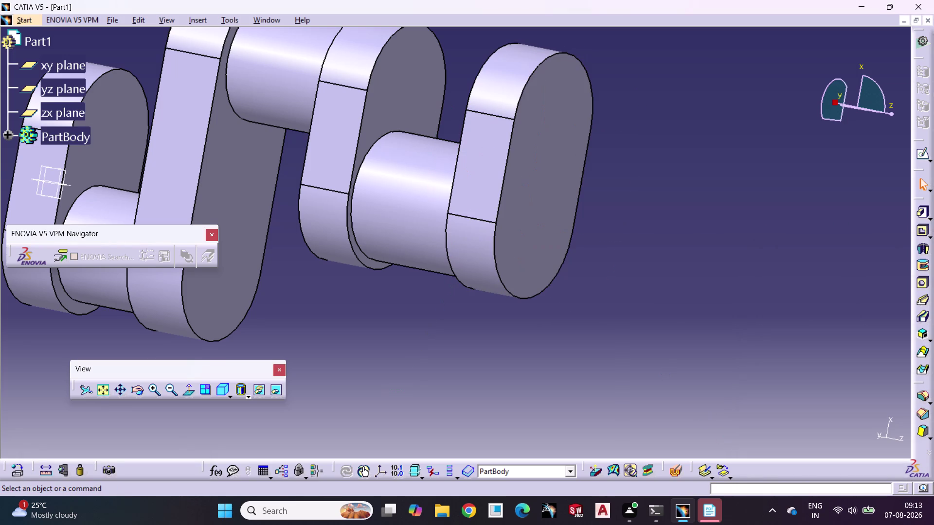
click(539, 253)
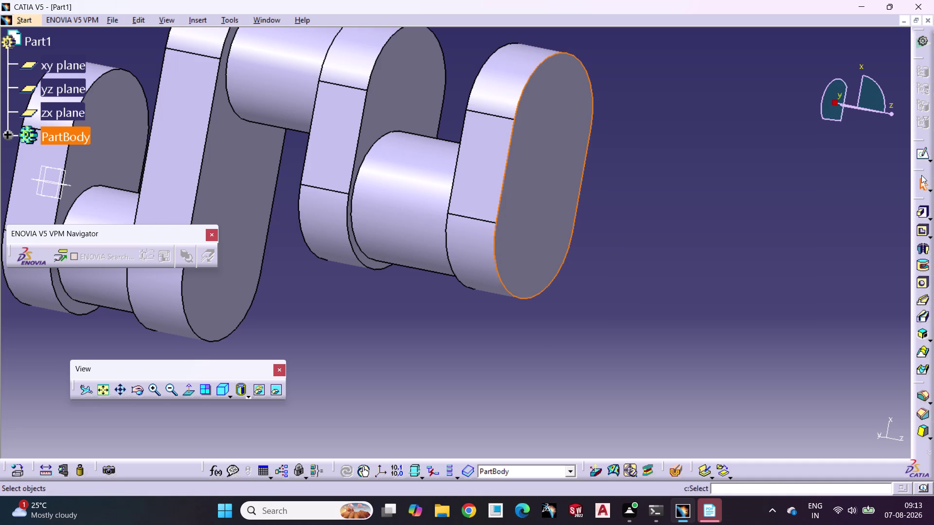
Start a sketch on the link's end face and centre the slot outline in view.
click(922, 158)
click(829, 217)
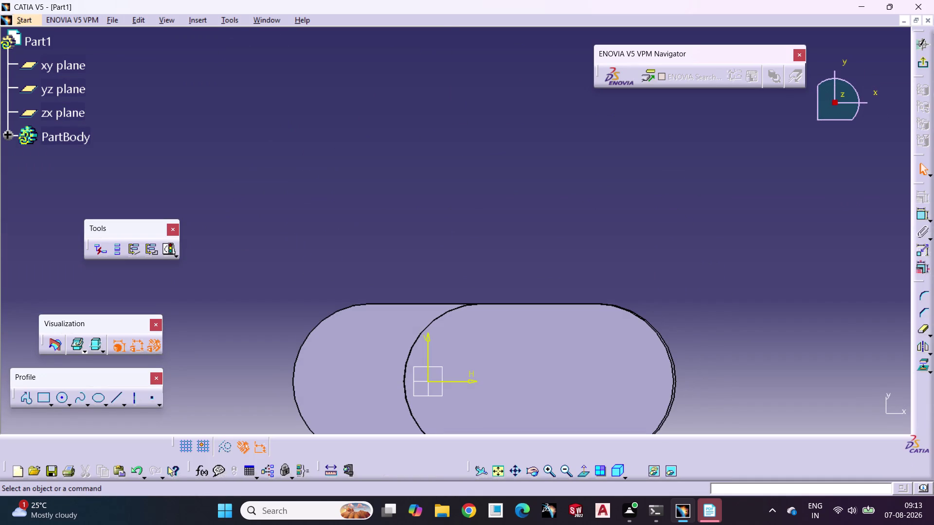
middle_drag(542, 298, 532, 181)
middle_drag(486, 233, 456, 222)
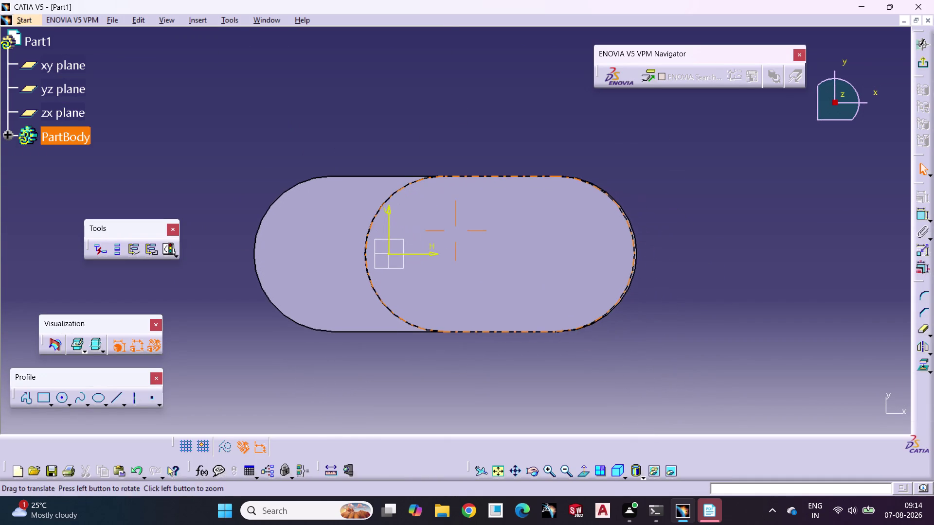
middle_drag(456, 222, 450, 219)
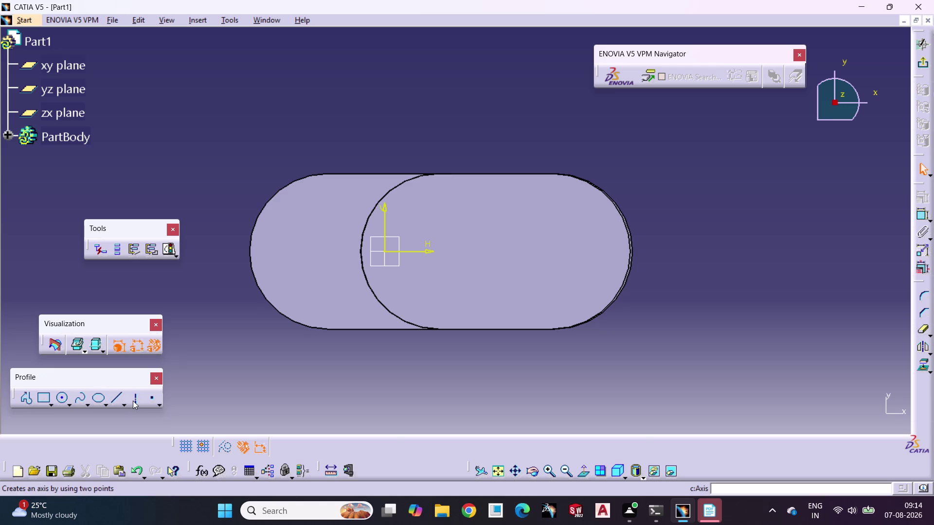
Draw a horizontal axis across the slot, from left of it to right of it.
click(133, 401)
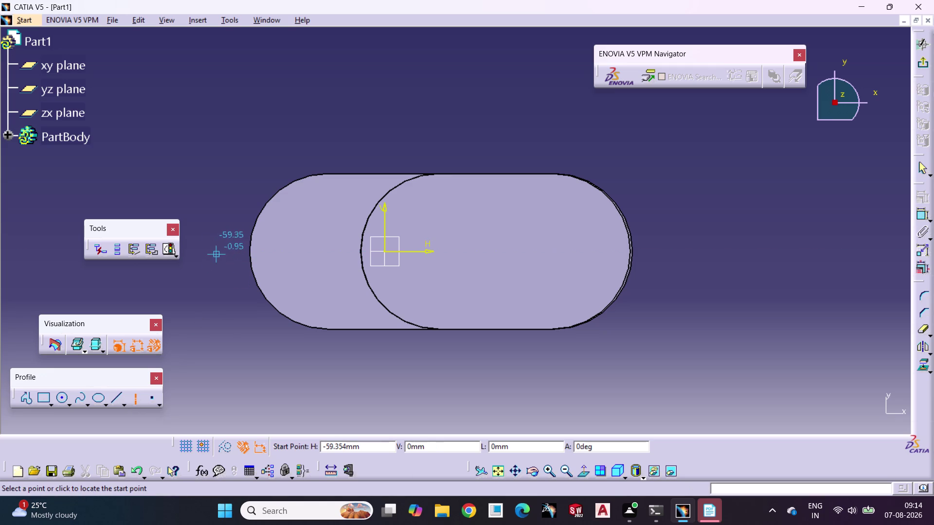
click(216, 252)
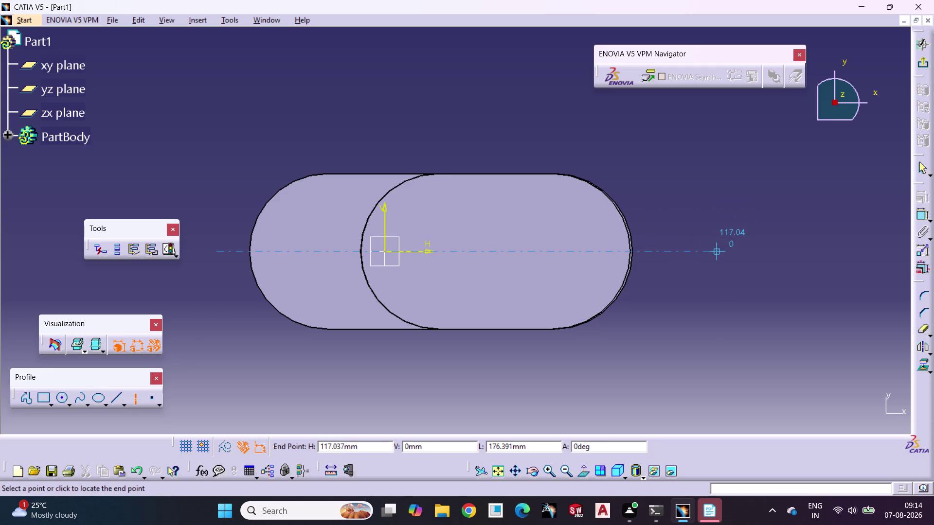
click(717, 255)
click(705, 303)
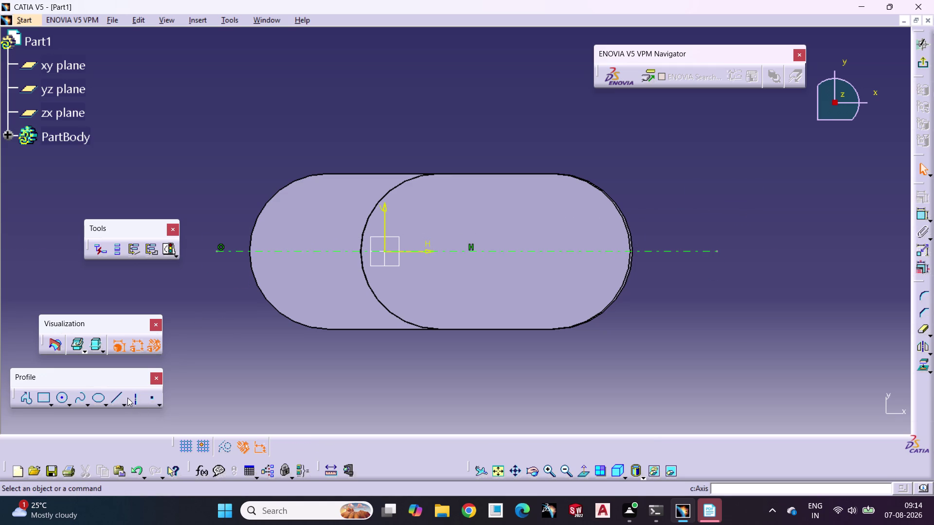
click(59, 397)
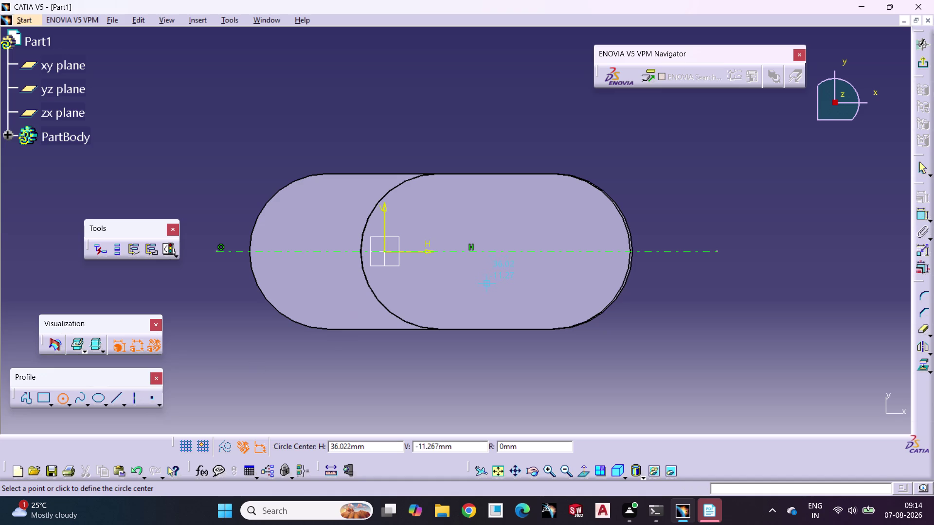
Draw a circle centred on the axis at the link's right end and dimension it.
drag(566, 250, 566, 264)
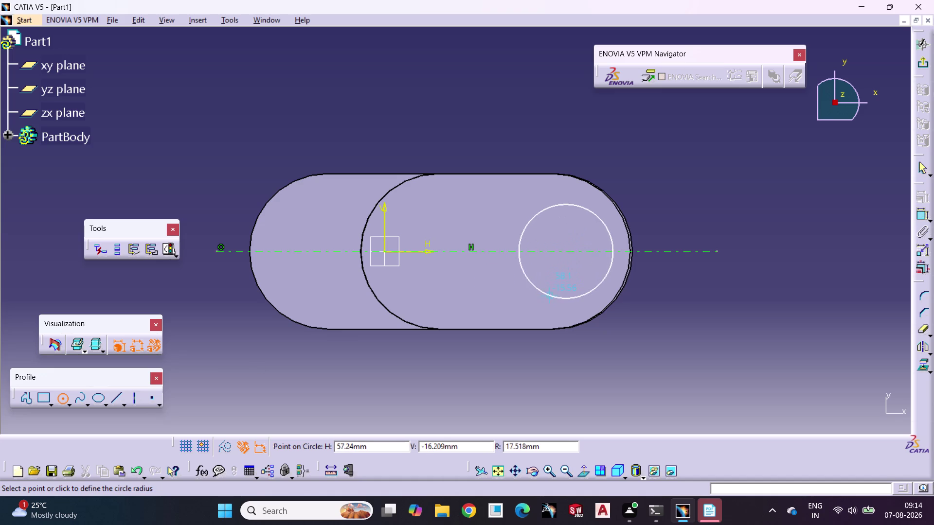
click(547, 297)
click(915, 218)
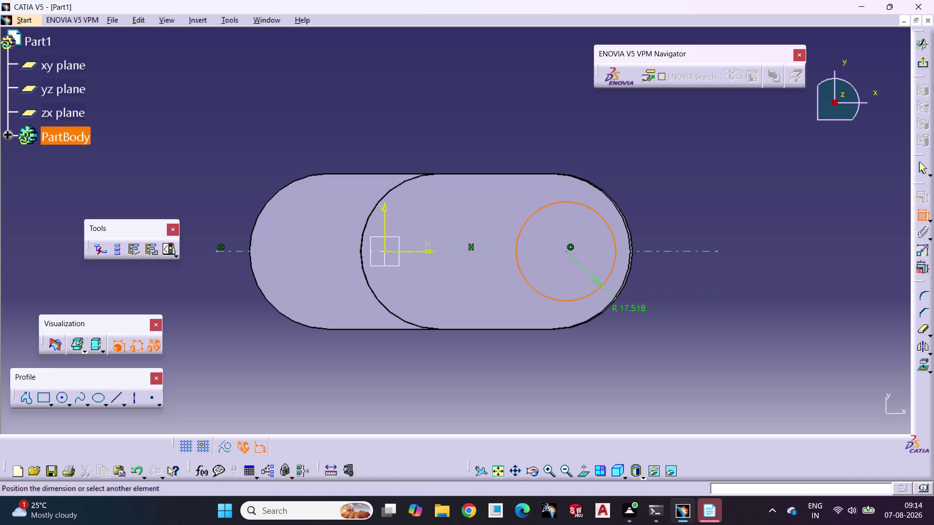
triple_click(690, 370)
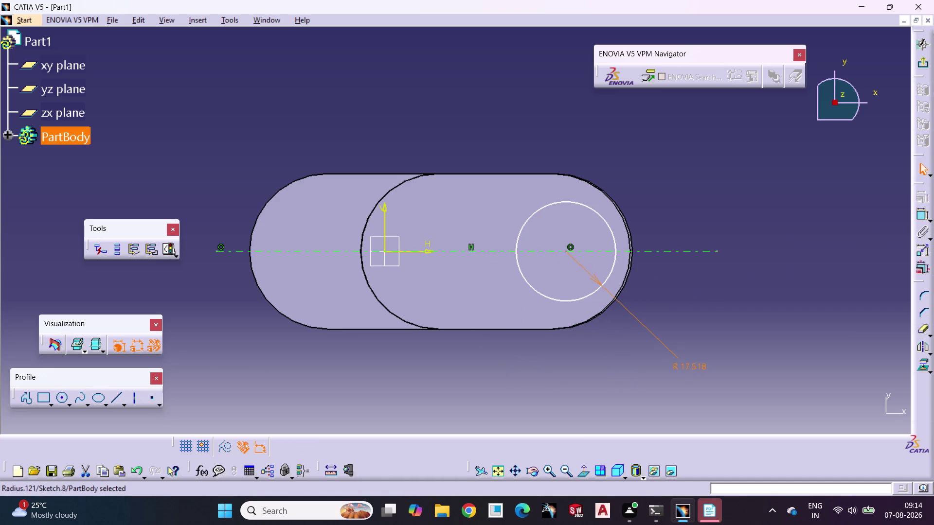
Change the circle's radius dimension to a 45 mm diameter.
double_click(690, 370)
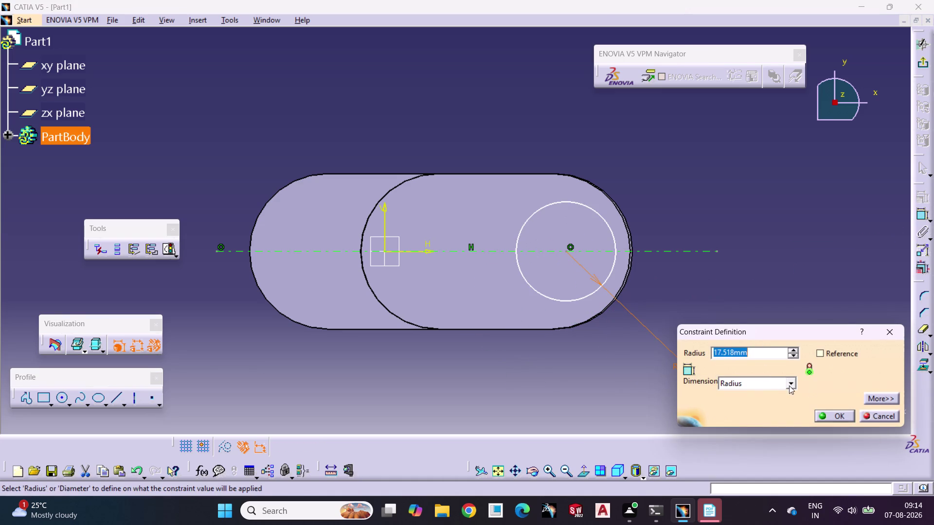
click(793, 383)
click(747, 403)
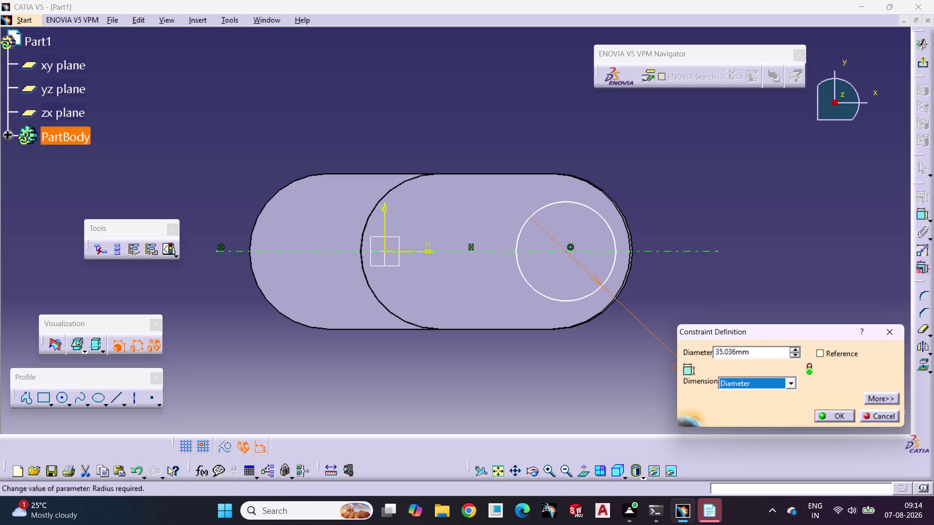
drag(762, 355, 622, 372)
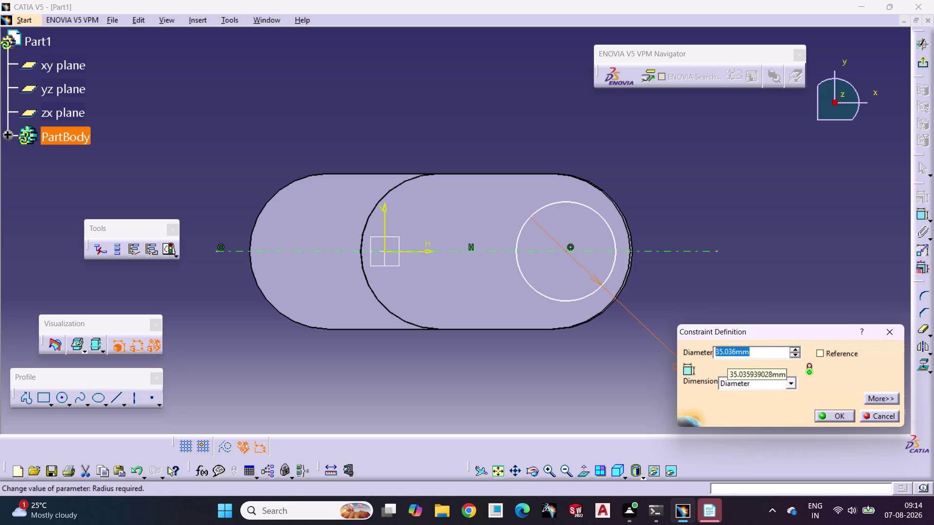
text(45)
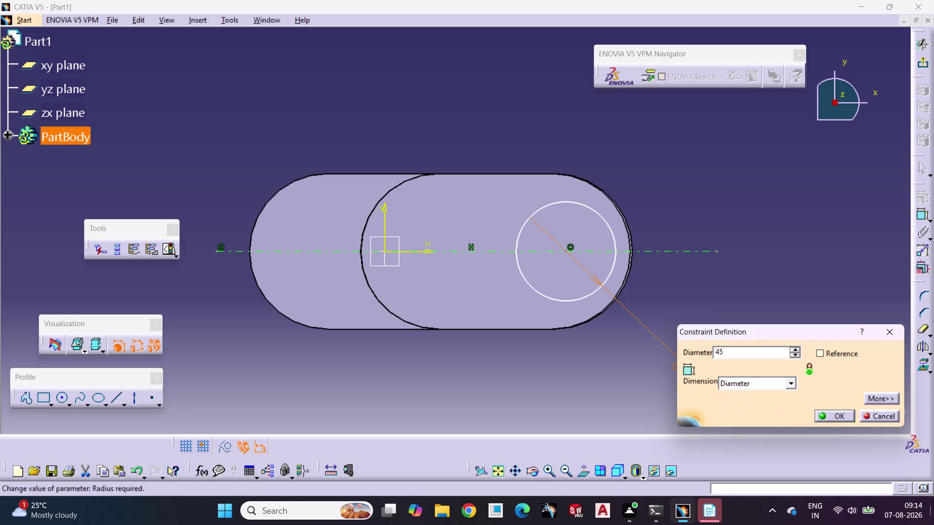
click(827, 419)
click(817, 337)
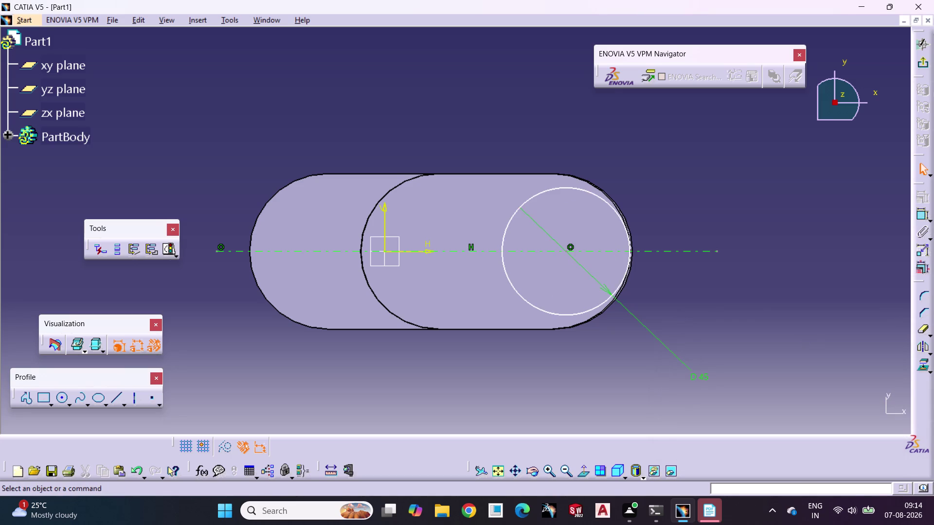
Slide the 45 mm circle slightly left along the axis.
drag(567, 252, 563, 252)
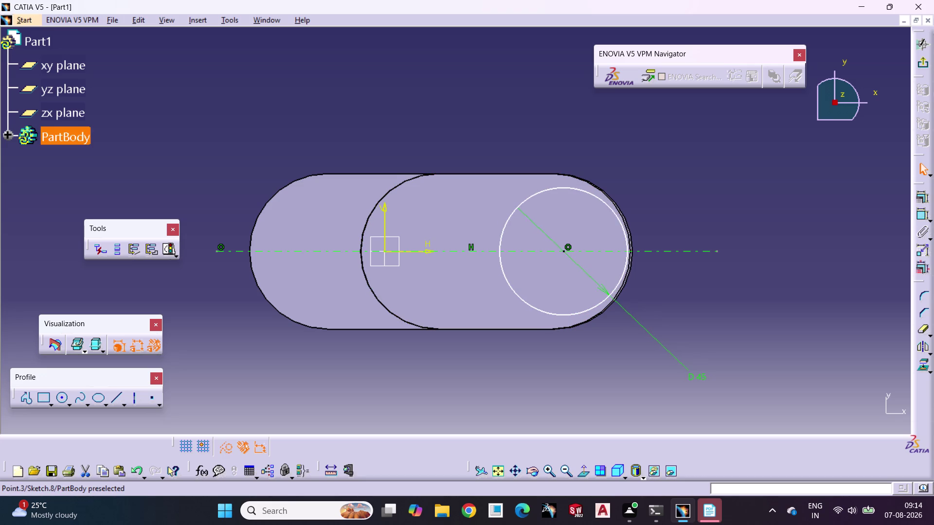
drag(563, 252, 552, 251)
click(741, 273)
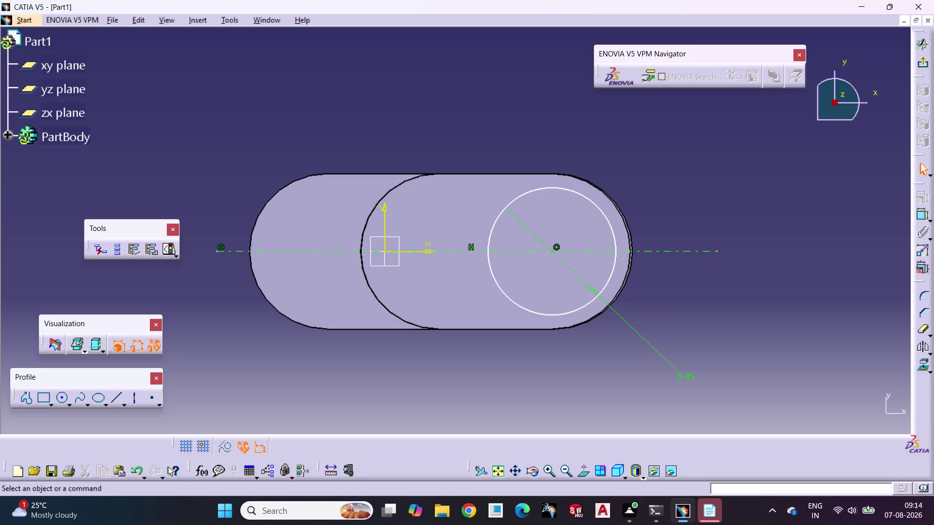